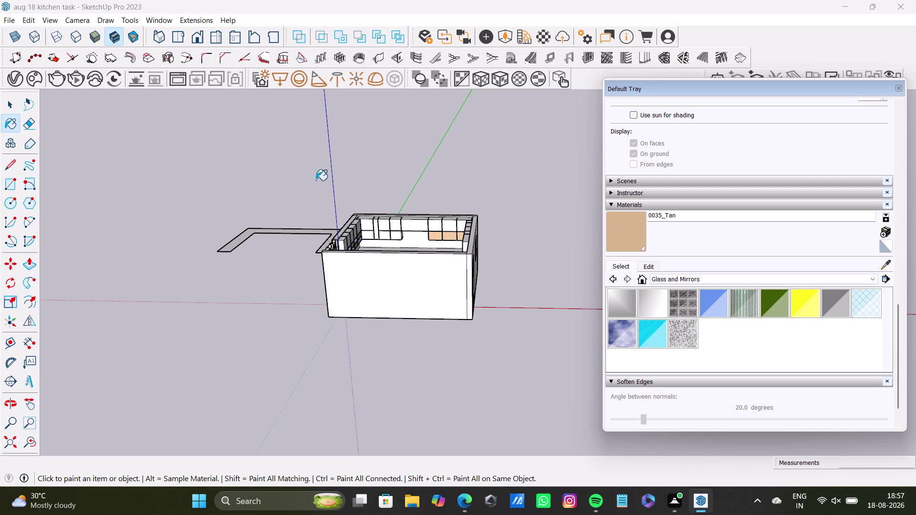
Make Wood Bamboo from the Wood materials collection the active paint material.
scroll(down, 3)
scroll(up, 3)
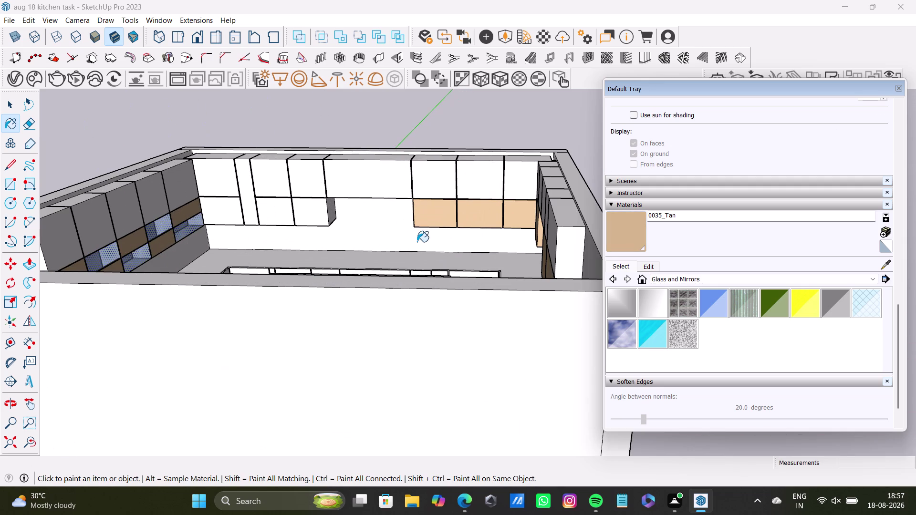
middle_drag(455, 253, 291, 299)
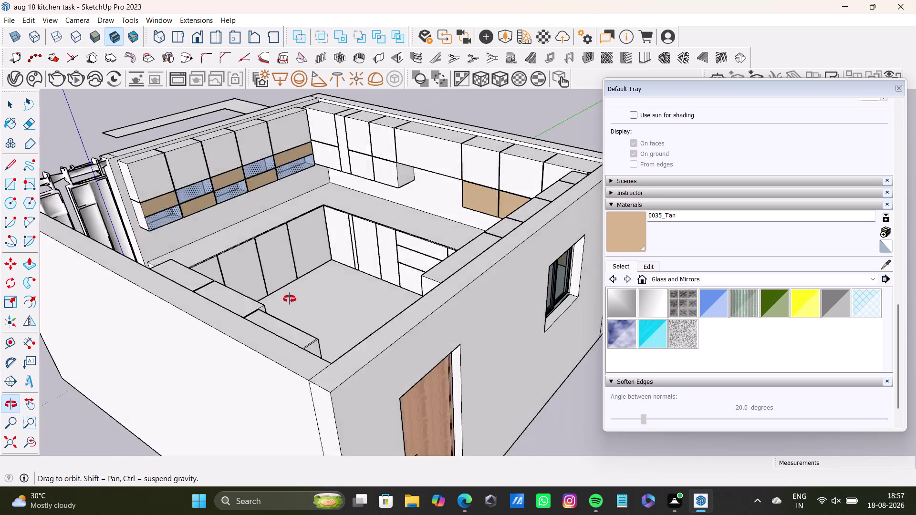
middle_drag(291, 299, 288, 303)
scroll(down, 3)
middle_drag(281, 280, 499, 305)
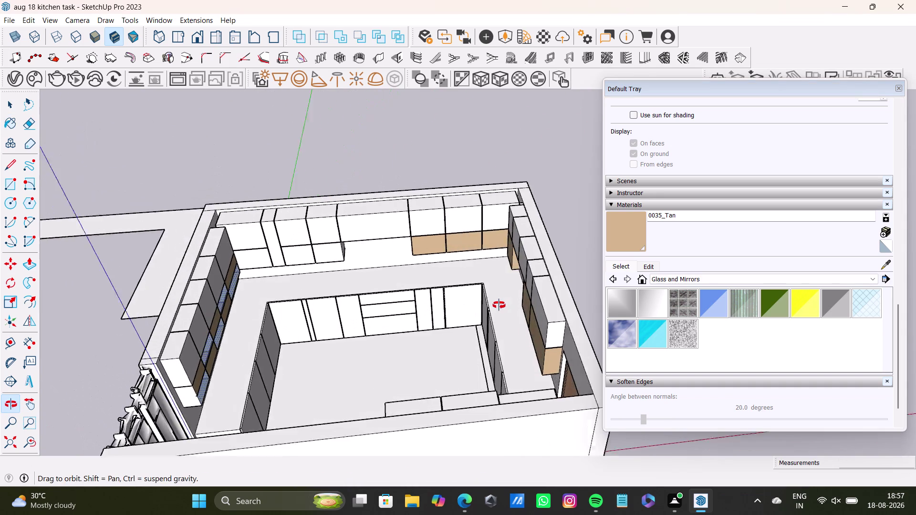
middle_drag(499, 306, 561, 282)
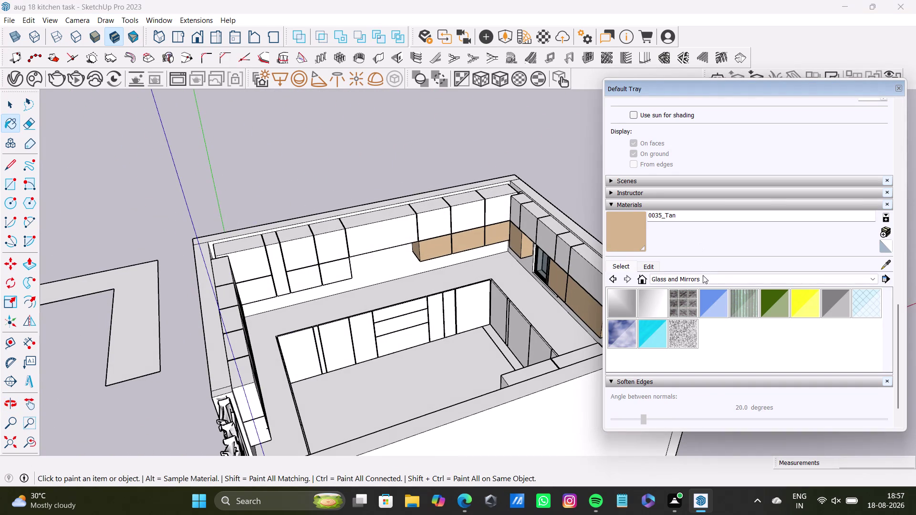
click(703, 278)
scroll(down, 3)
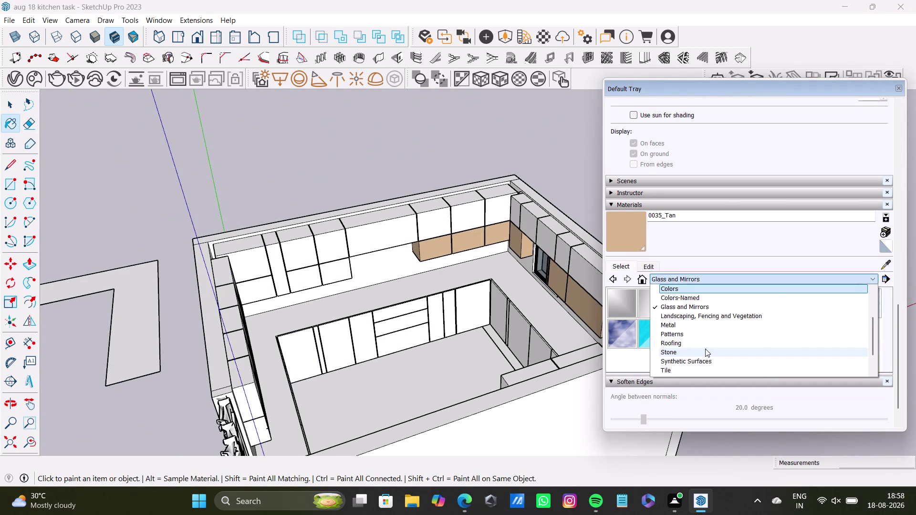
scroll(down, 3)
click(683, 373)
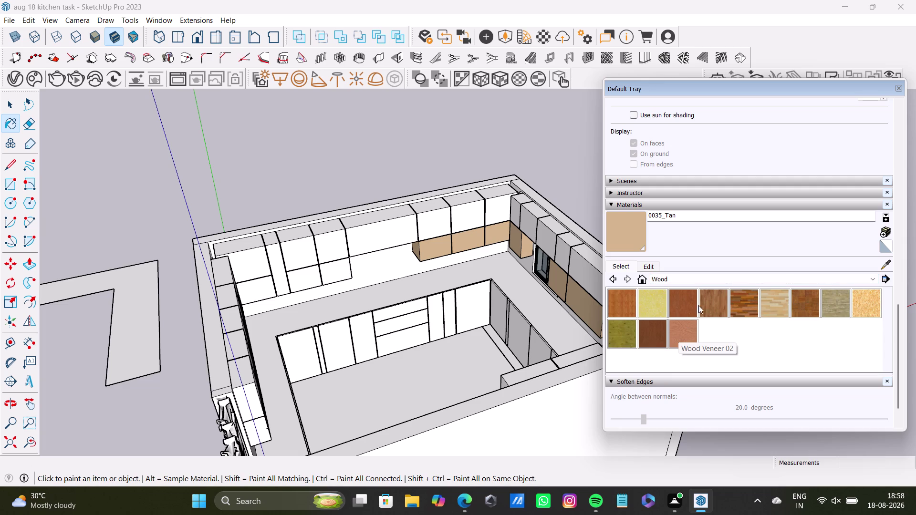
click(618, 302)
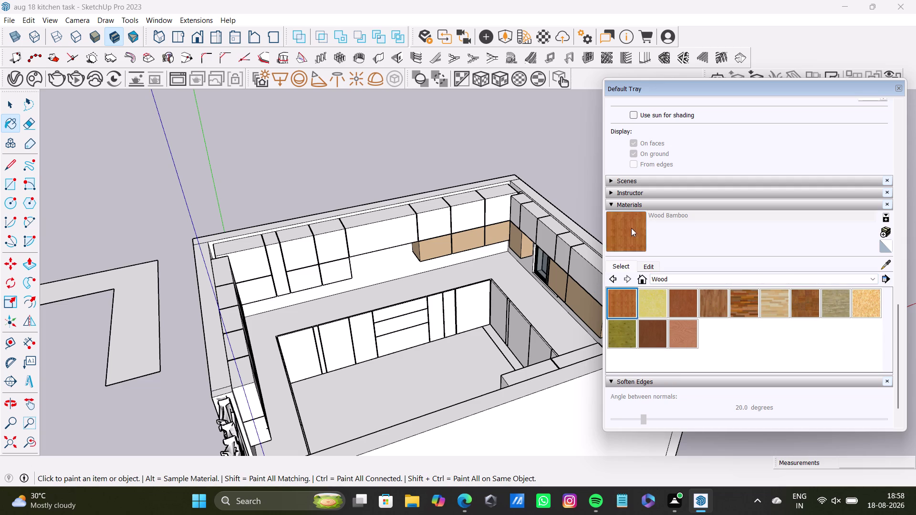
scroll(up, 3)
scroll(down, 3)
scroll(up, 3)
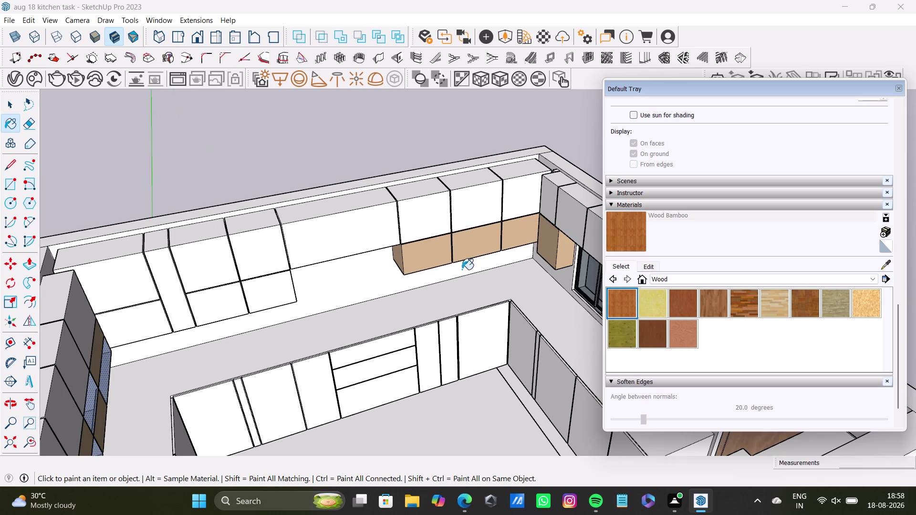
middle_drag(498, 303, 411, 243)
With the Select tool, select the first run of upper wall cabinets.
key(space)
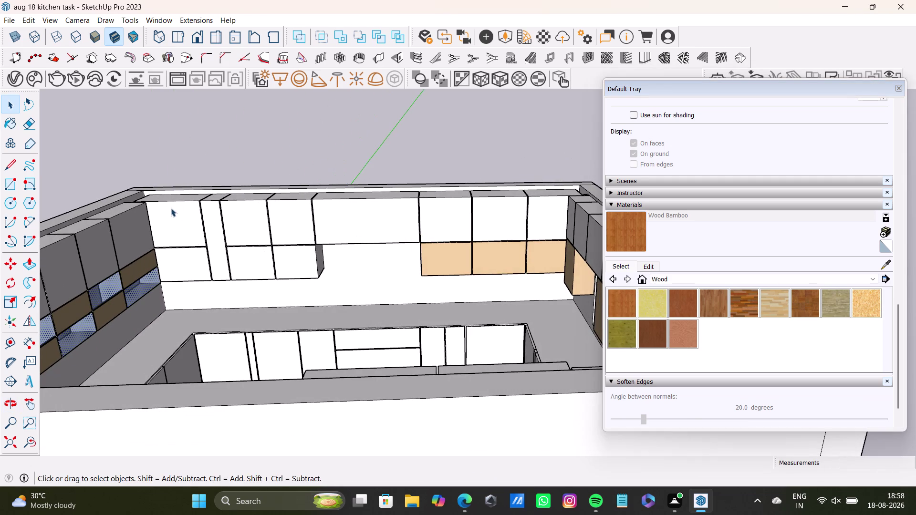
click(177, 217)
click(188, 261)
click(210, 240)
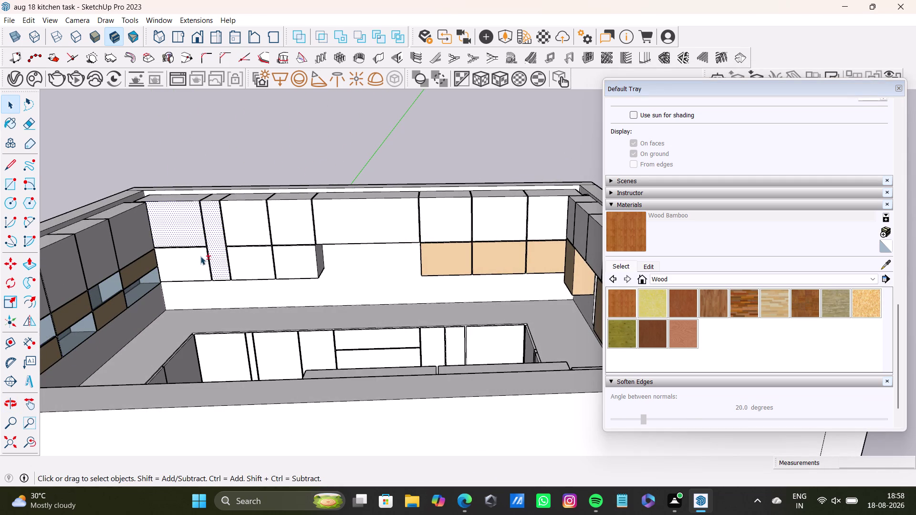
click(198, 256)
click(238, 215)
drag(248, 257, 256, 258)
click(267, 257)
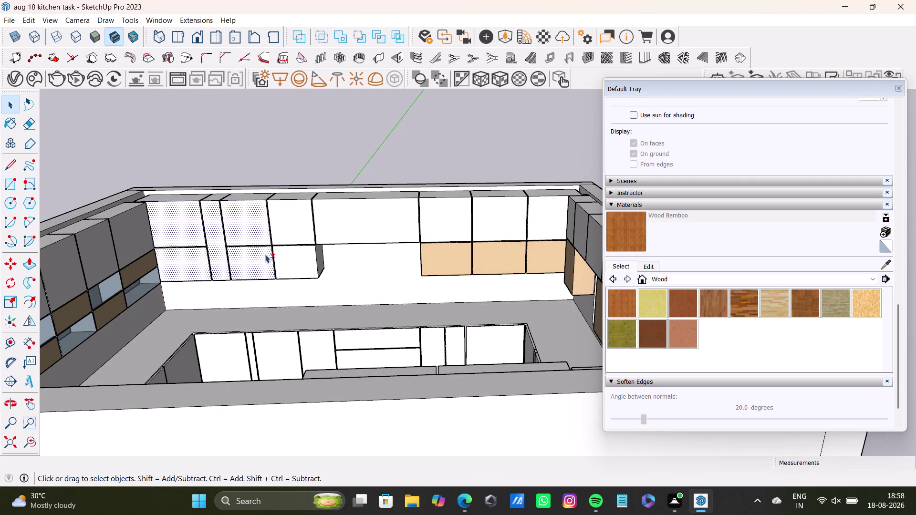
click(282, 226)
click(295, 256)
click(345, 225)
scroll(up, 3)
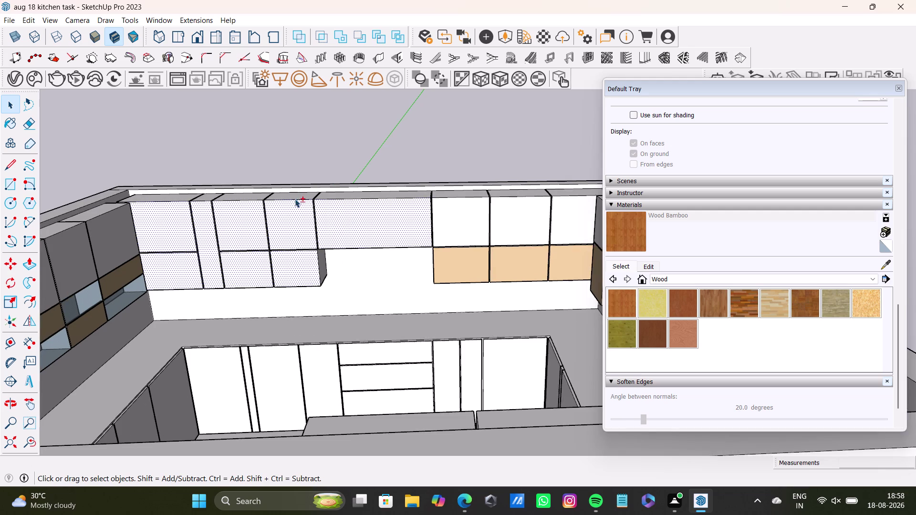
scroll(up, 3)
Add more upper cabinets and the cabinet tops to the selection.
middle_drag(302, 214, 301, 283)
click(298, 255)
click(246, 258)
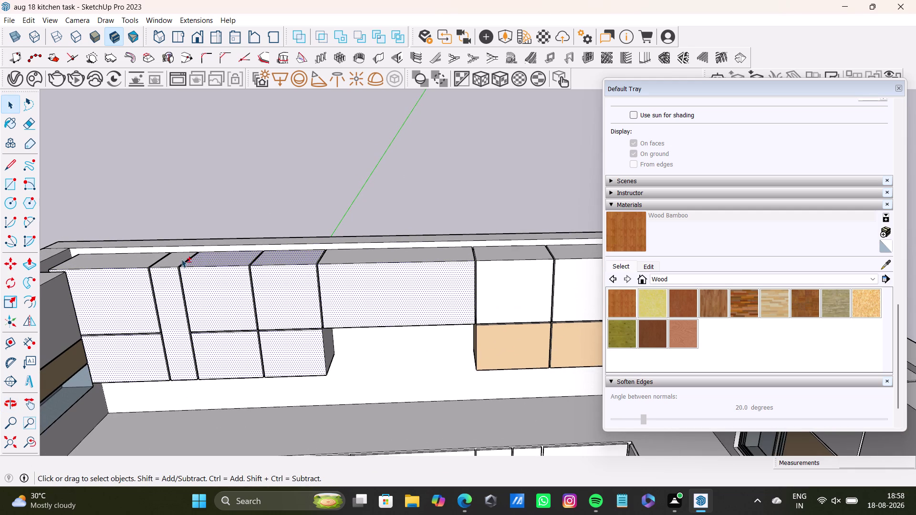
click(181, 260)
click(141, 258)
click(360, 253)
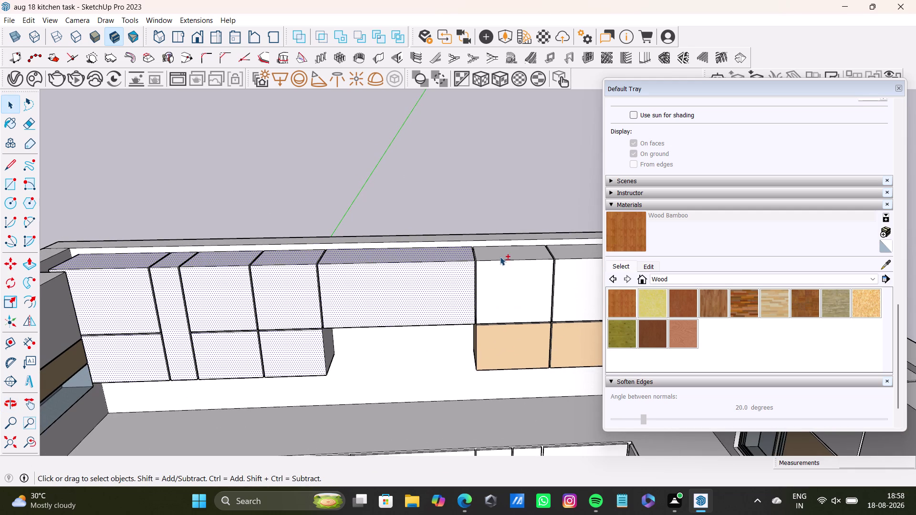
click(502, 254)
click(505, 271)
Add the remaining upper cabinets, then paint the whole selection Wood Bamboo.
middle_drag(503, 285, 325, 287)
click(420, 253)
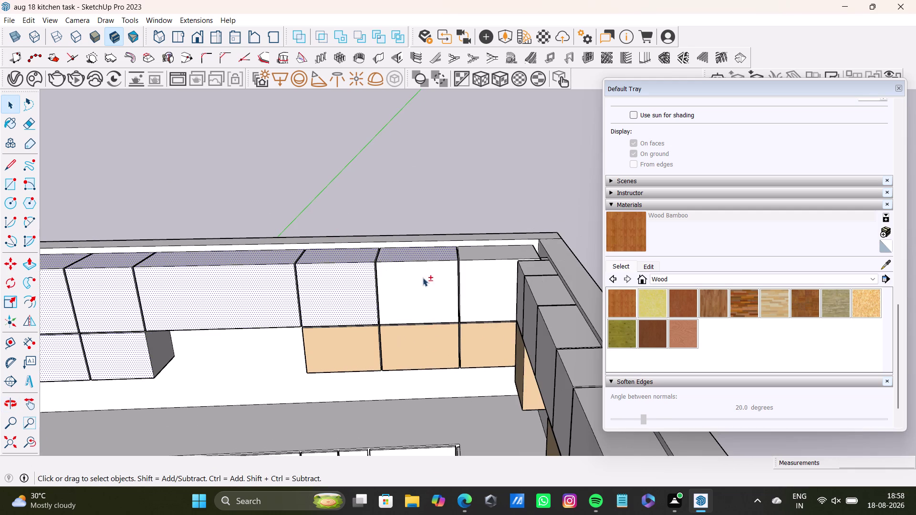
drag(424, 280, 428, 279)
click(480, 252)
click(483, 280)
click(427, 282)
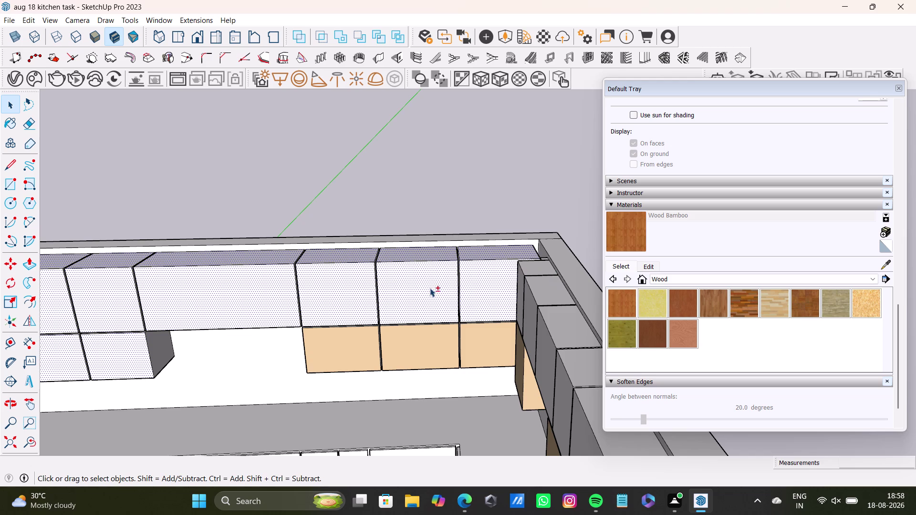
click(619, 235)
click(482, 286)
scroll(down, 3)
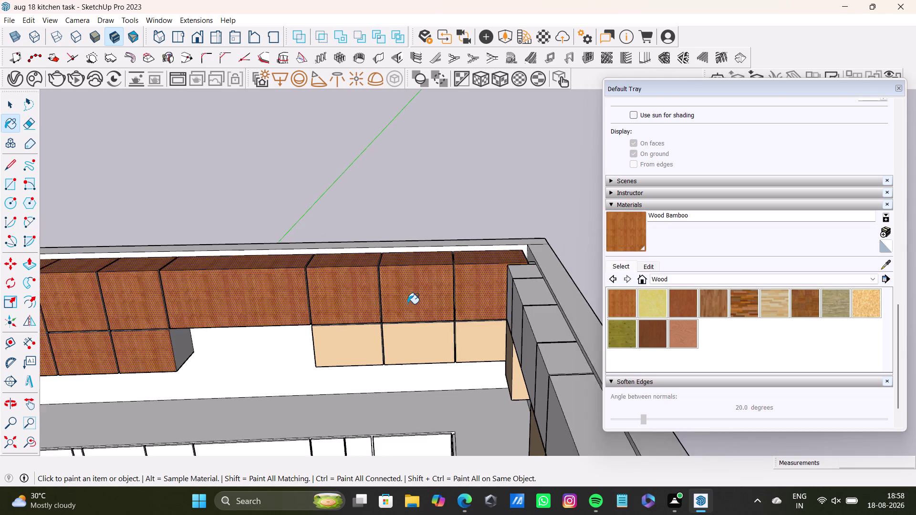
Zoom in on the cabinet joints, undo a stray click, and switch to Select.
scroll(down, 3)
middle_drag(391, 311, 222, 353)
scroll(up, 3)
middle_drag(326, 258, 339, 330)
scroll(up, 3)
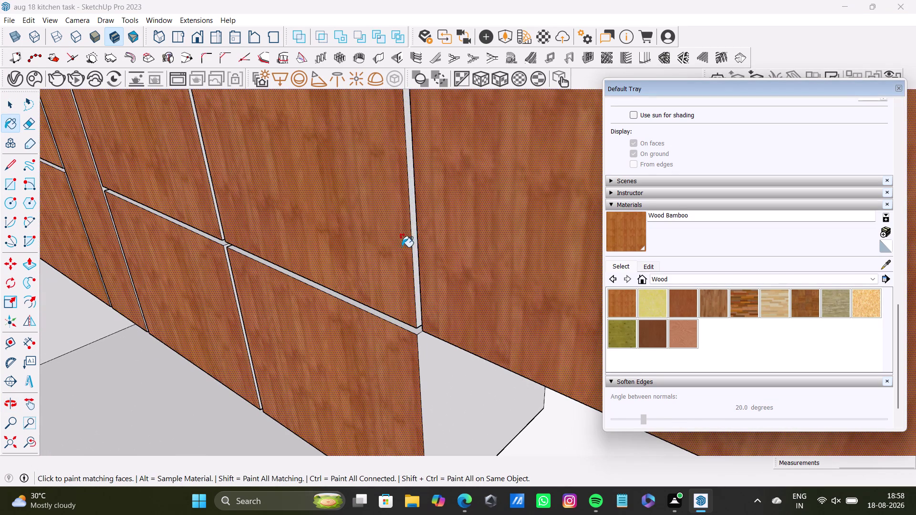
click(414, 239)
scroll(down, 3)
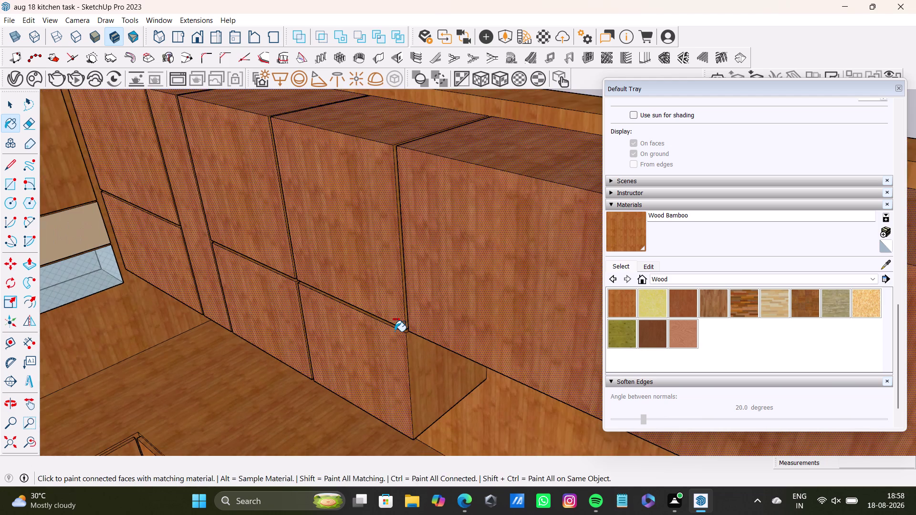
key(ctrl+z)
key(space)
scroll(up, 3)
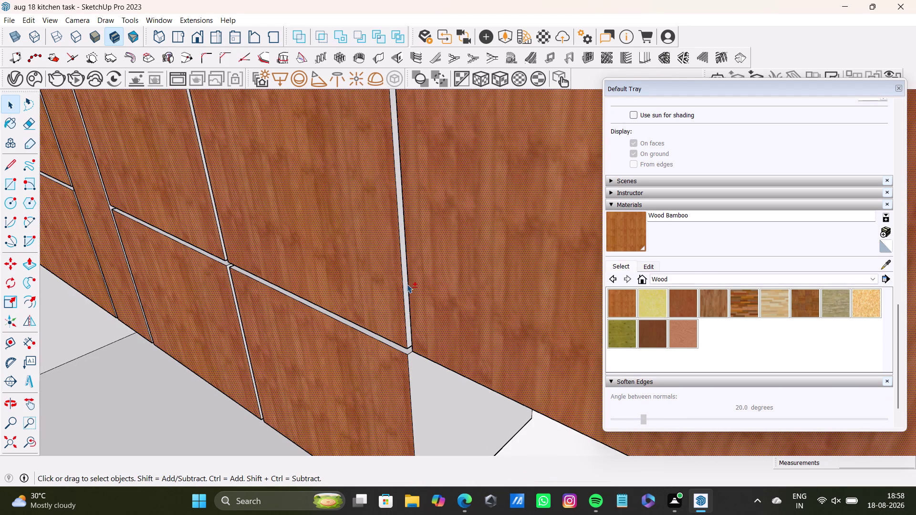
Select the vertical and horizontal white gap strips between the cabinet doors.
click(406, 284)
click(240, 269)
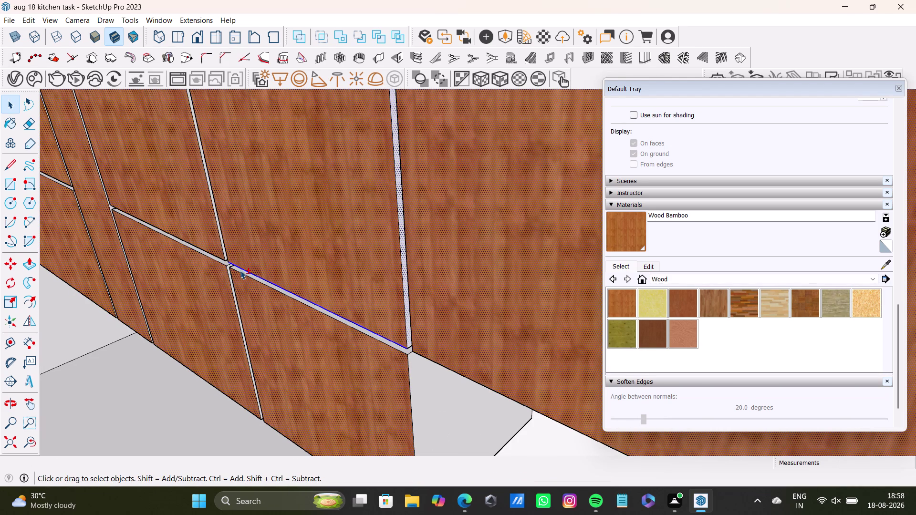
scroll(up, 3)
click(233, 253)
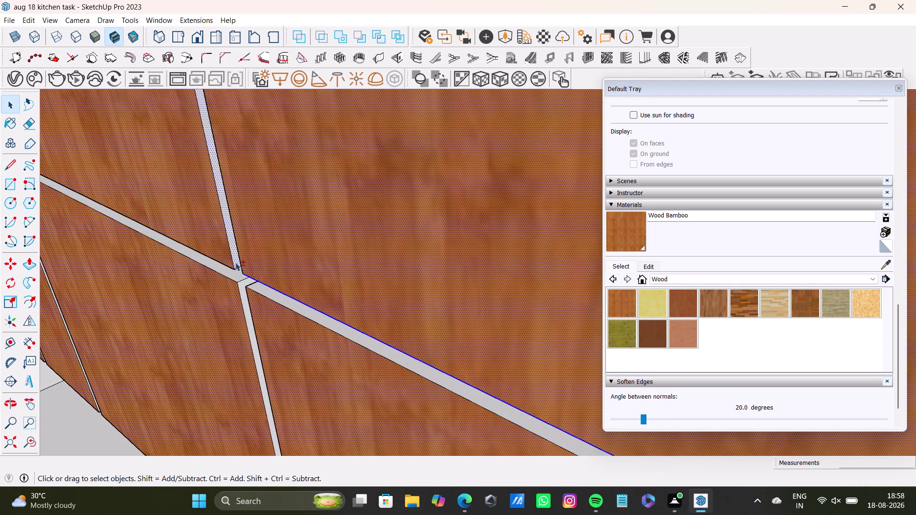
click(241, 275)
click(243, 288)
click(260, 292)
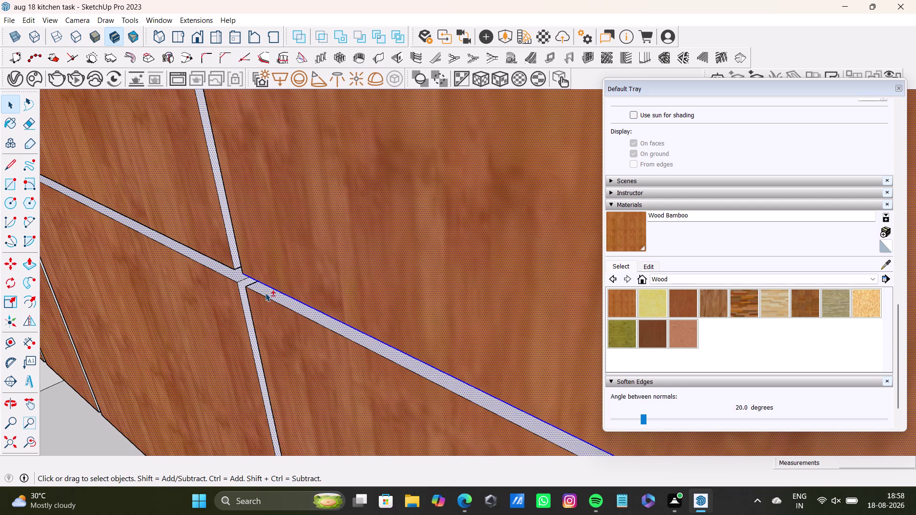
scroll(down, 3)
middle_drag(195, 240, 373, 323)
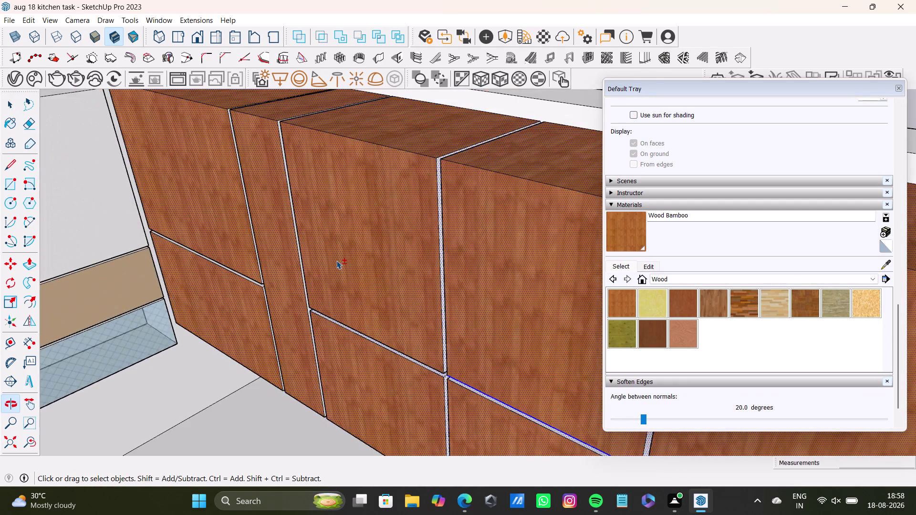
Select the vertical gap strips between the first upper cabinets.
scroll(up, 3)
click(258, 188)
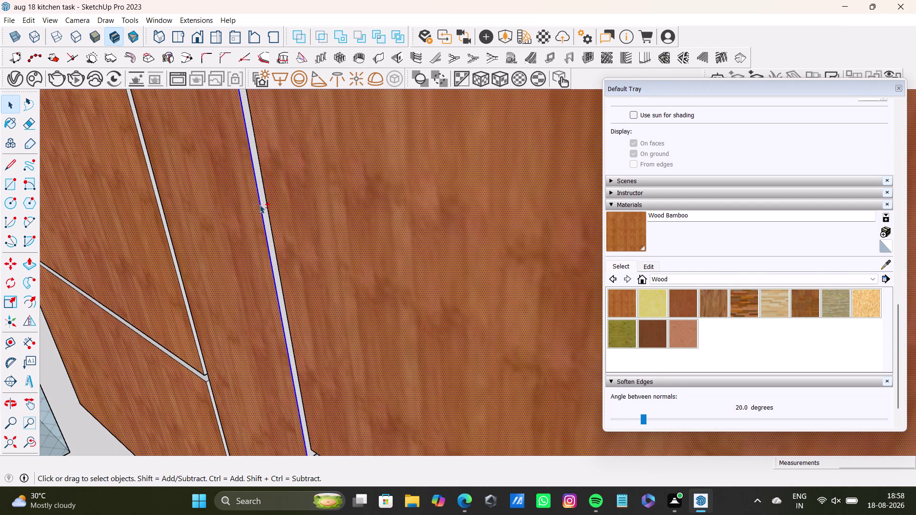
click(263, 205)
click(166, 227)
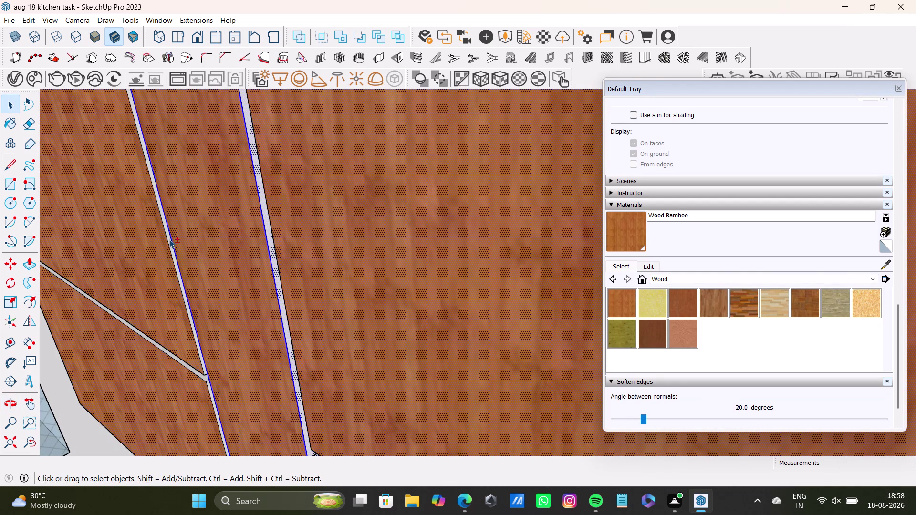
click(170, 240)
click(167, 240)
click(170, 241)
scroll(up, 3)
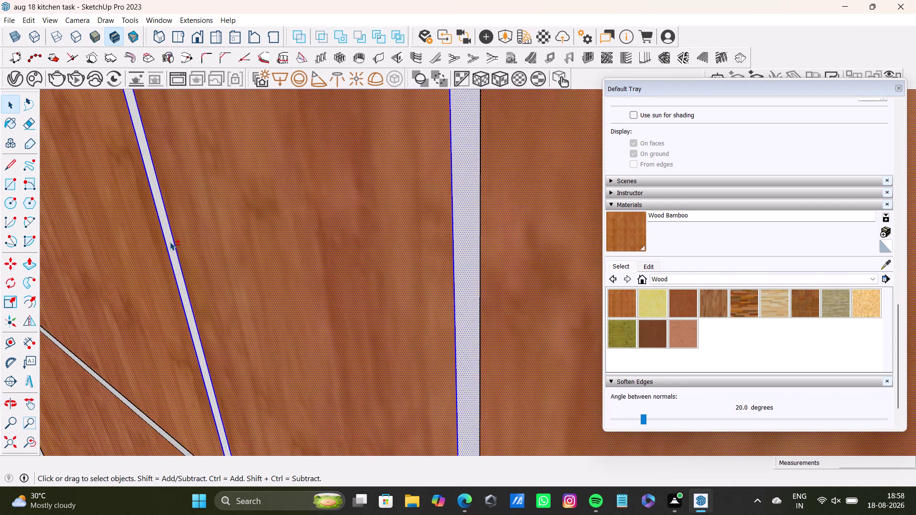
scroll(up, 3)
click(170, 242)
scroll(down, 3)
Add gap strips farther along the upper cabinets to the selection.
middle_drag(192, 277, 300, 190)
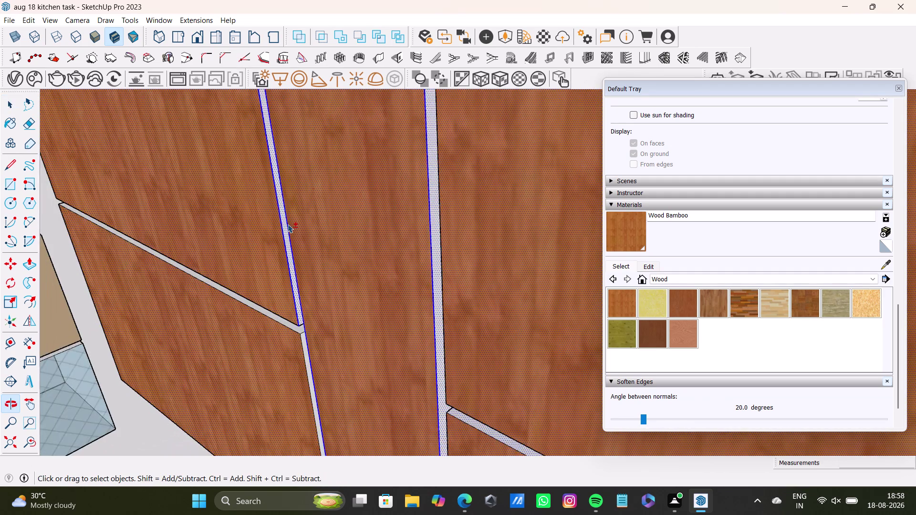
scroll(up, 3)
click(324, 328)
click(324, 343)
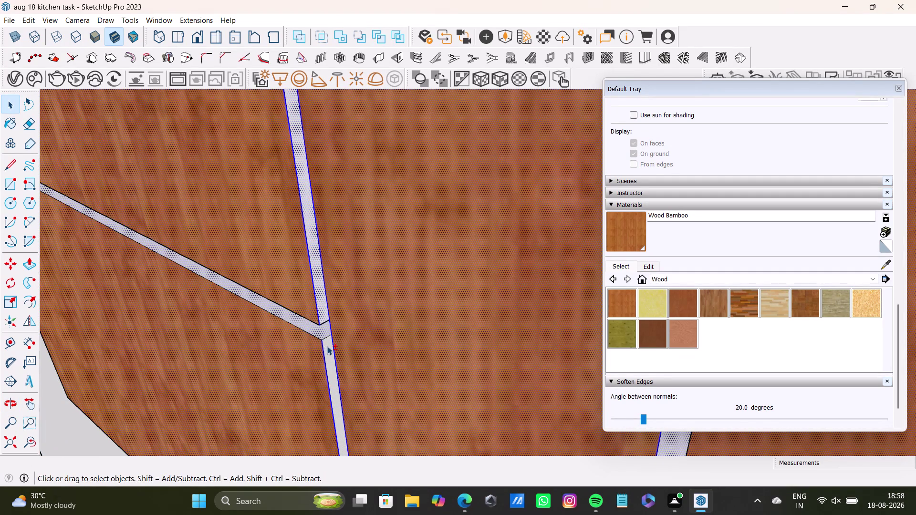
click(327, 346)
scroll(down, 3)
scroll(down, 3)
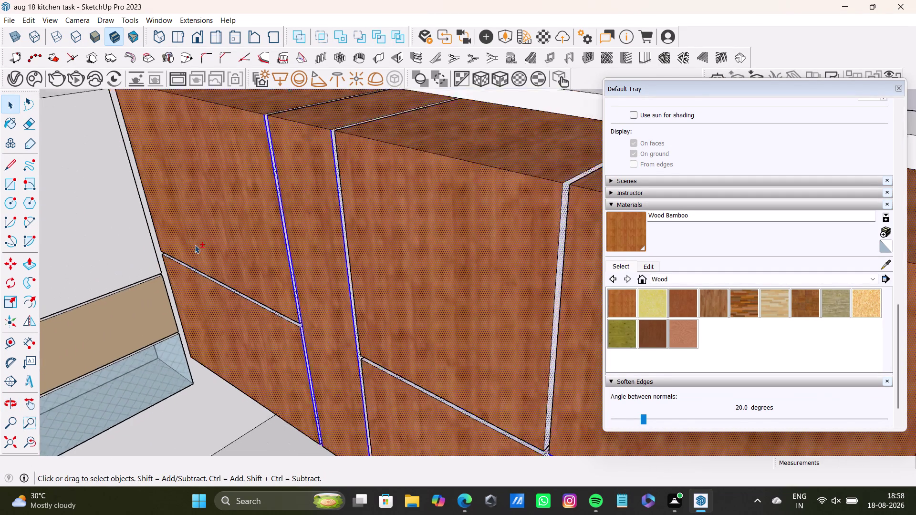
scroll(down, 3)
scroll(up, 3)
scroll(down, 3)
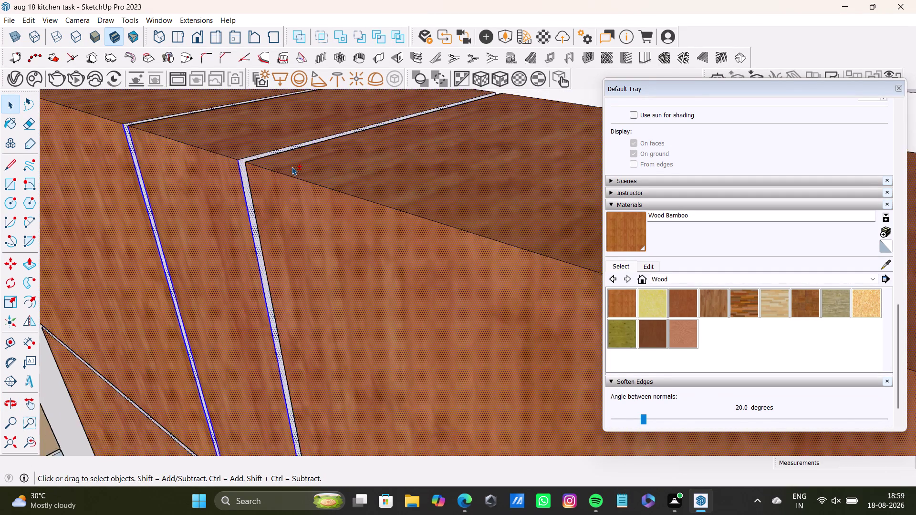
scroll(down, 3)
middle_drag(406, 236, 358, 158)
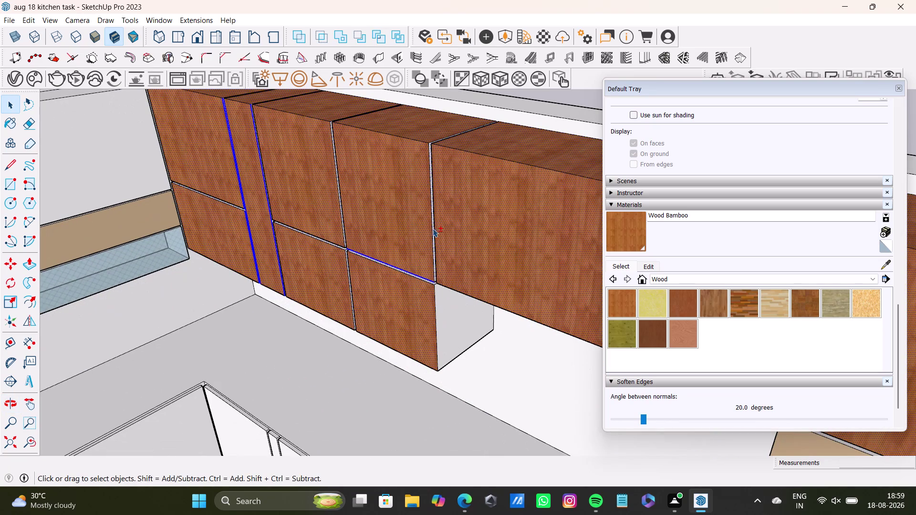
Pick Wood Bamboo and apply it to an upper cabinet face.
click(447, 309)
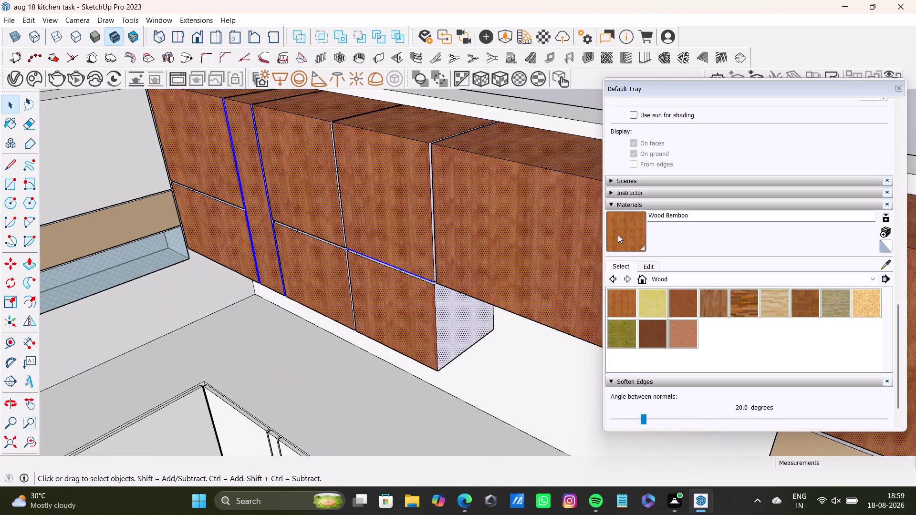
click(618, 235)
click(451, 316)
scroll(down, 3)
middle_drag(369, 258, 449, 288)
middle_drag(453, 289, 265, 243)
scroll(up, 3)
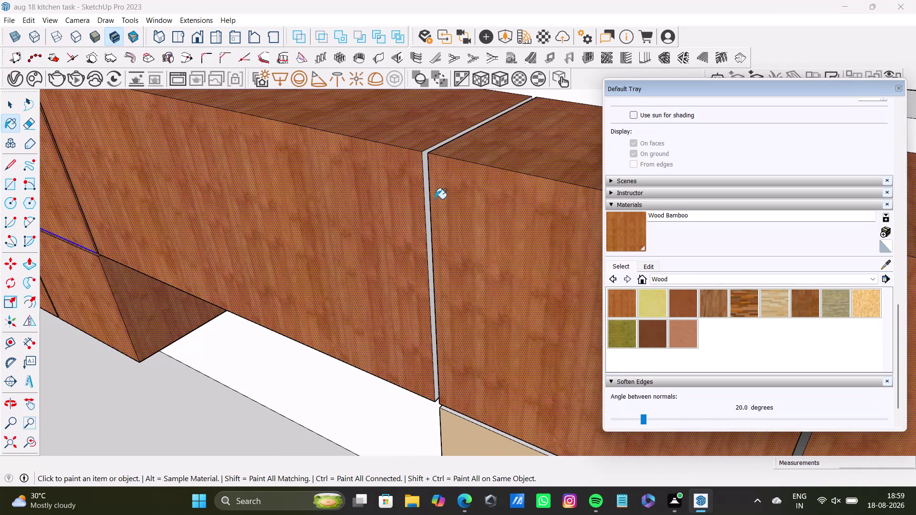
Select the white gaps between neighbouring upper cabinets.
key(space)
click(429, 196)
click(427, 204)
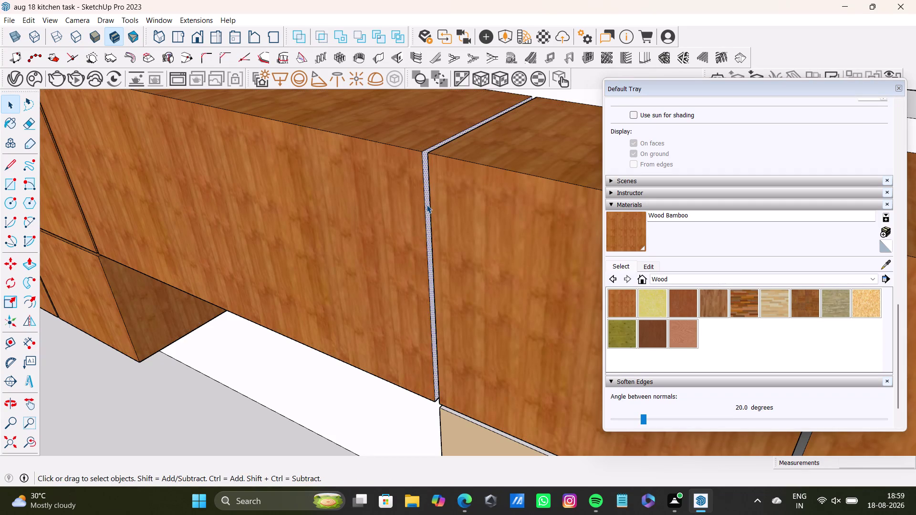
scroll(down, 3)
middle_drag(467, 226, 338, 213)
scroll(up, 3)
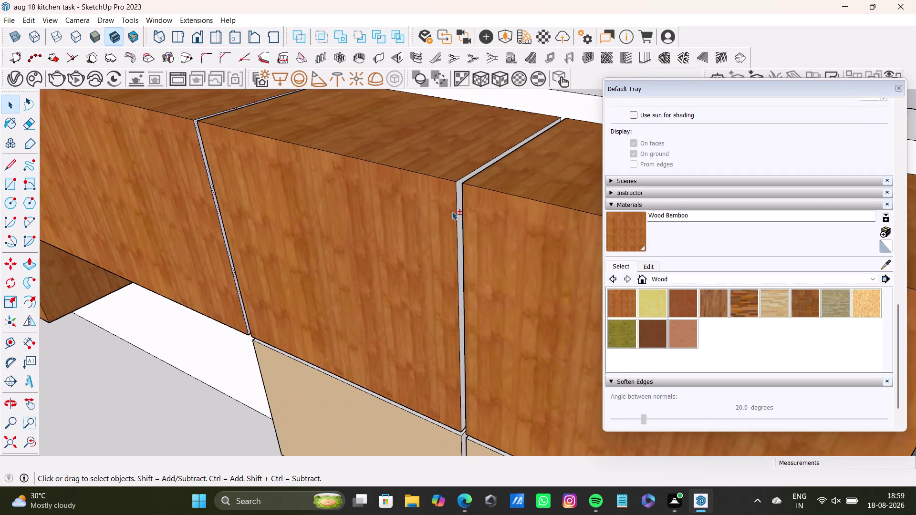
scroll(up, 3)
click(463, 199)
scroll(down, 3)
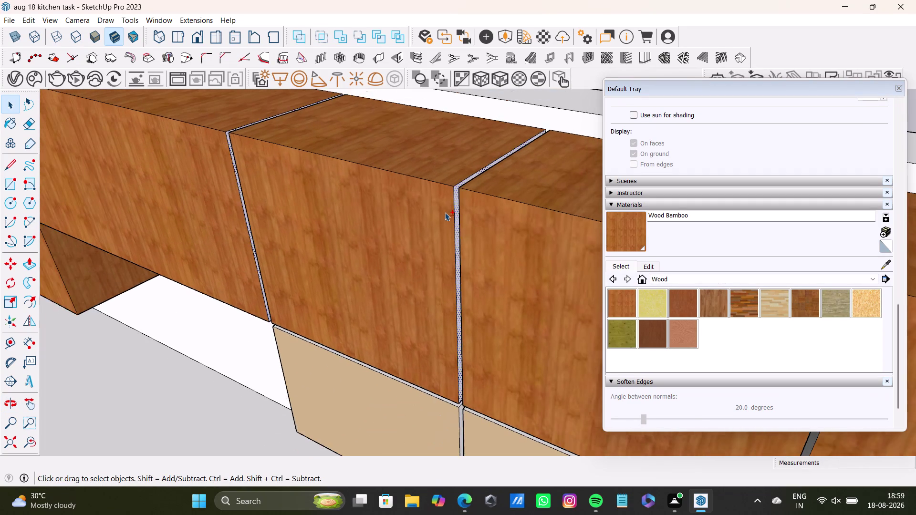
scroll(up, 3)
Select the gaps above and between the tan lower doors.
middle_drag(371, 354, 383, 222)
scroll(up, 3)
click(477, 271)
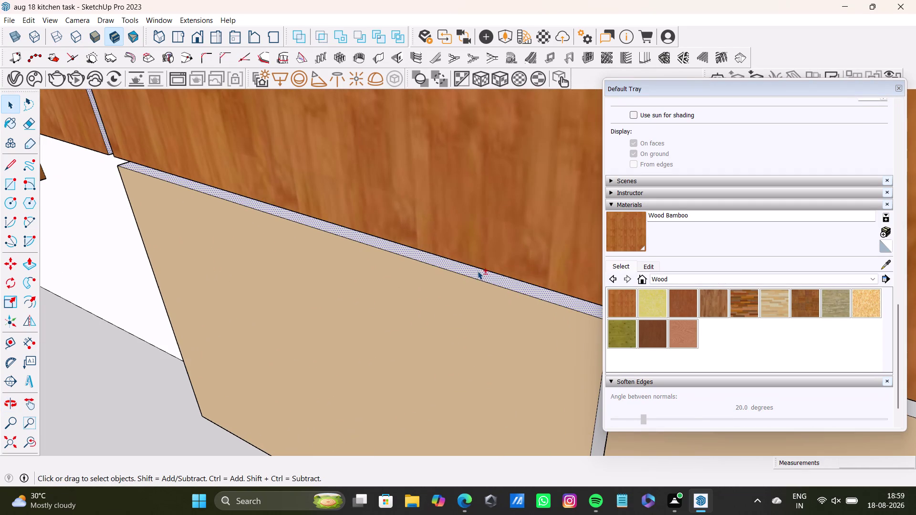
scroll(down, 3)
middle_drag(486, 273, 388, 178)
scroll(up, 3)
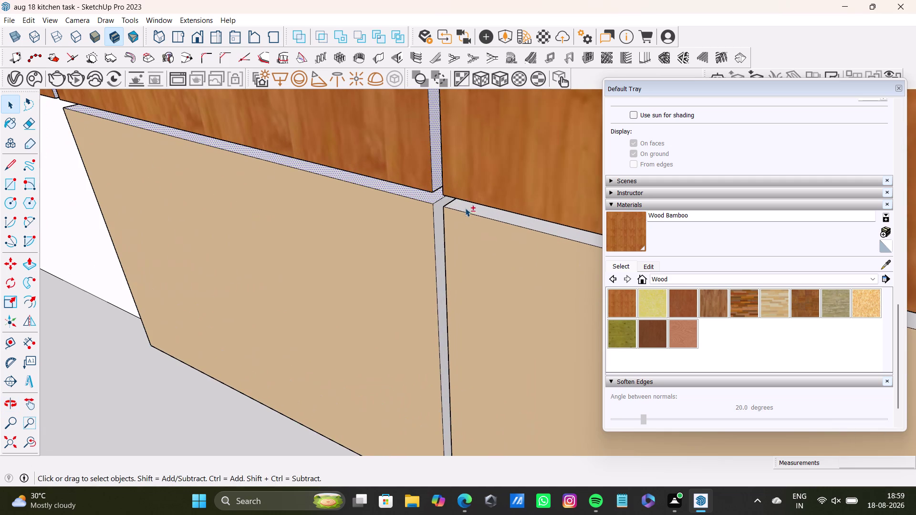
click(472, 211)
click(439, 209)
scroll(down, 3)
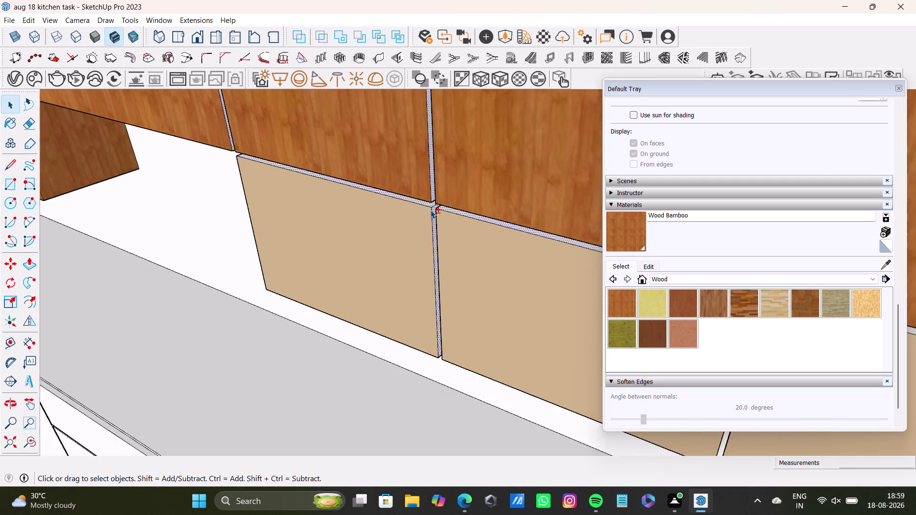
scroll(down, 3)
Check the gap beside the next upper cabinet.
middle_drag(484, 173, 340, 253)
scroll(up, 3)
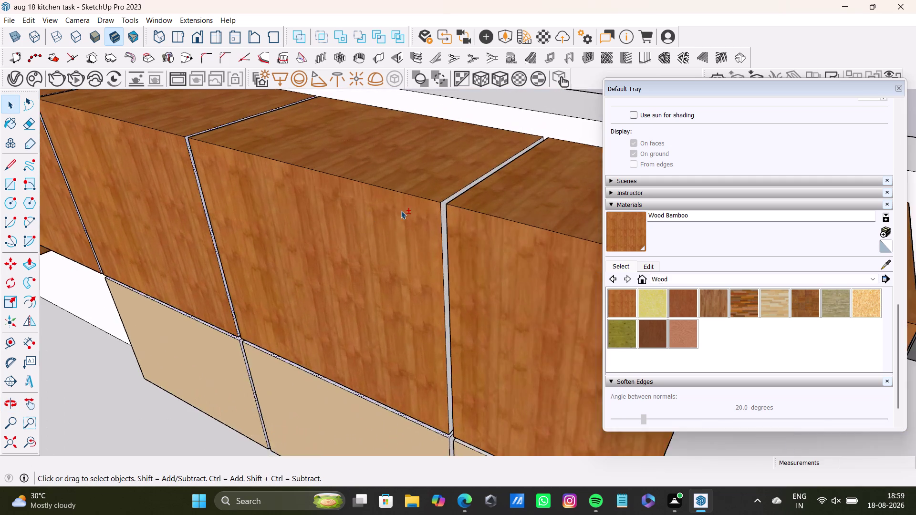
scroll(up, 3)
click(457, 200)
scroll(down, 3)
Select the gaps around the next tan doors.
middle_drag(456, 236, 492, 217)
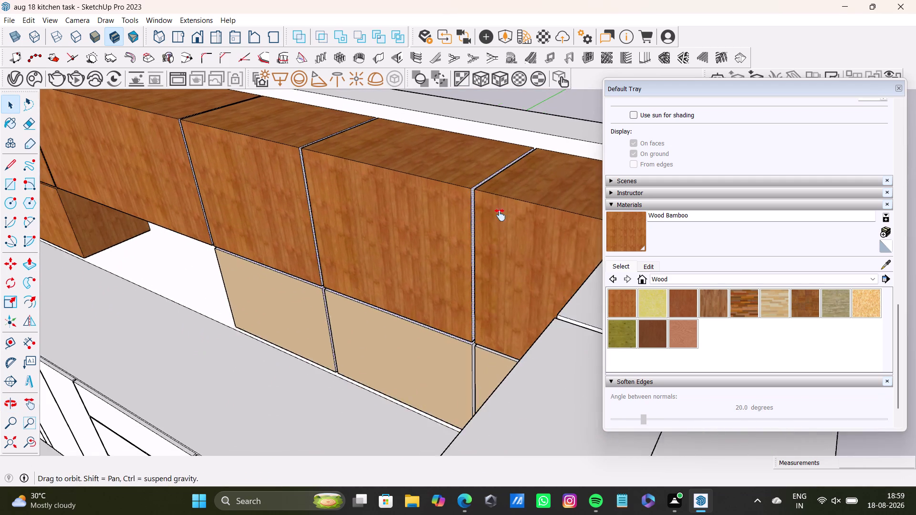
middle_drag(492, 217, 508, 213)
scroll(up, 3)
click(491, 321)
click(506, 325)
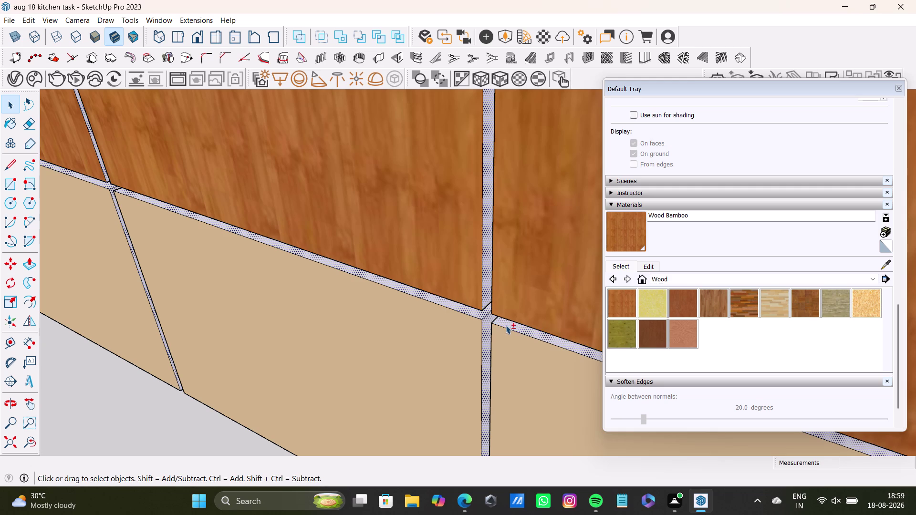
scroll(down, 3)
middle_drag(459, 323, 280, 336)
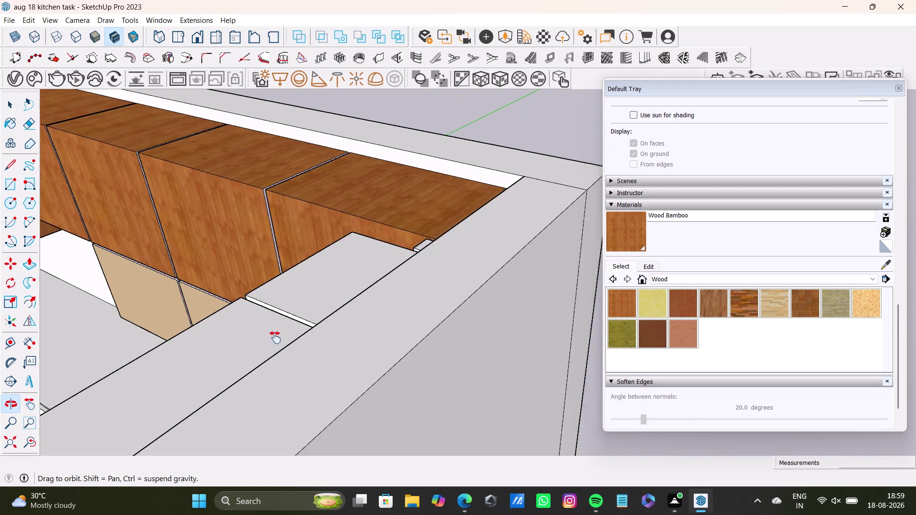
middle_drag(280, 336, 266, 341)
middle_drag(260, 289, 416, 293)
Paint the cabinet top Wood Bamboo.
click(622, 240)
scroll(up, 3)
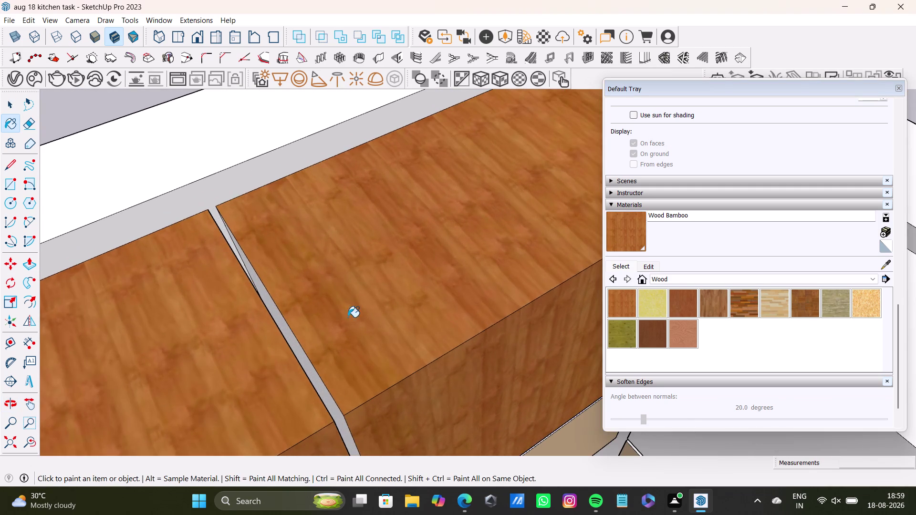
middle_drag(348, 318, 158, 287)
click(213, 209)
scroll(down, 3)
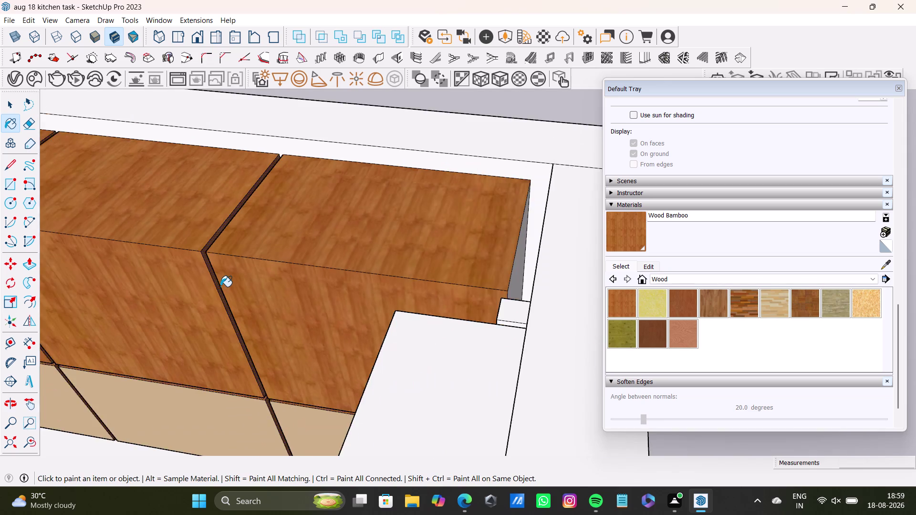
scroll(down, 3)
middle_drag(204, 291, 451, 272)
scroll(down, 3)
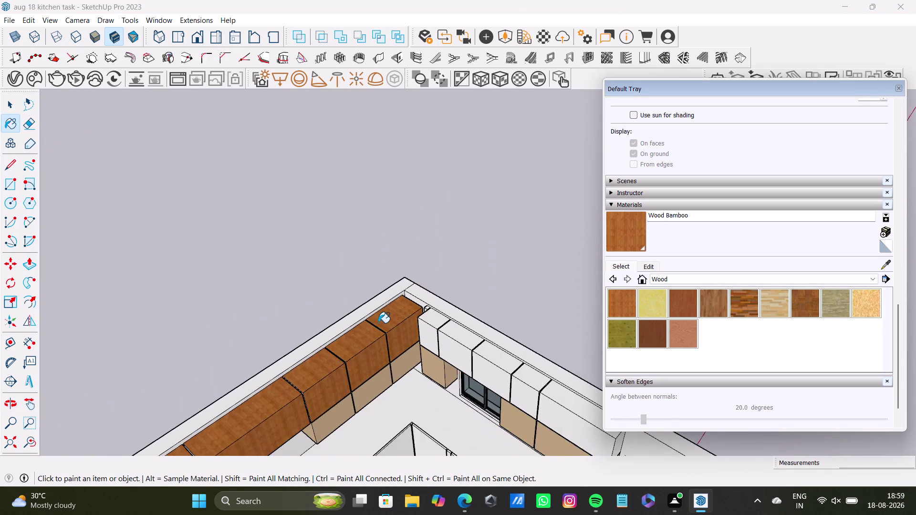
middle_drag(375, 324, 418, 257)
scroll(up, 3)
scroll(up, 3)
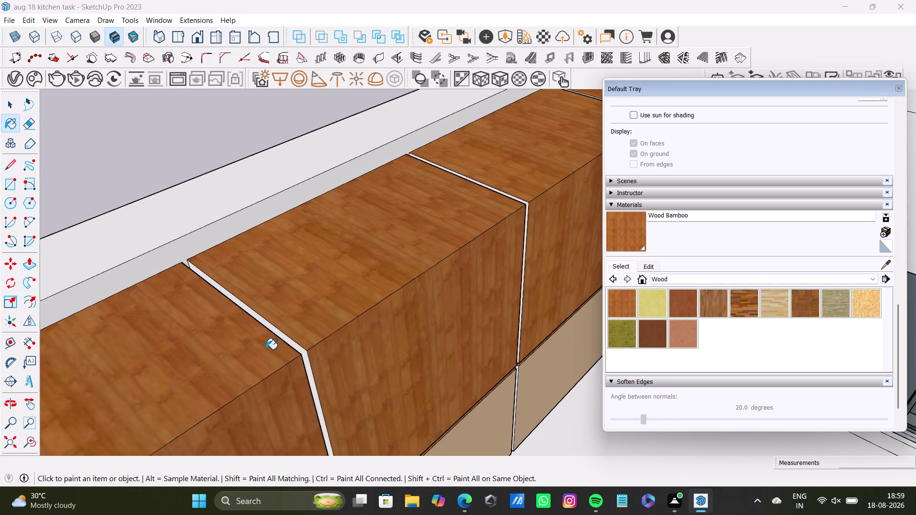
Select the edges of the white gaps between upper cabinets.
key(space)
click(303, 350)
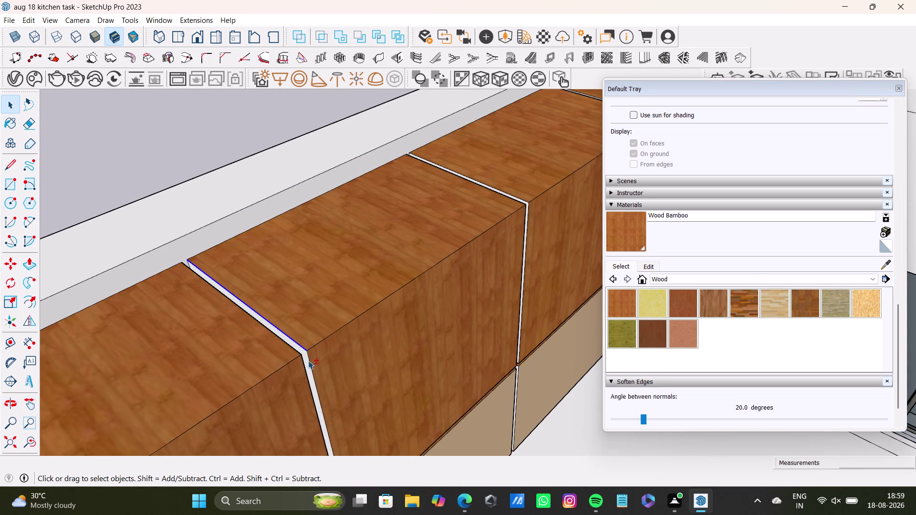
click(307, 361)
scroll(up, 3)
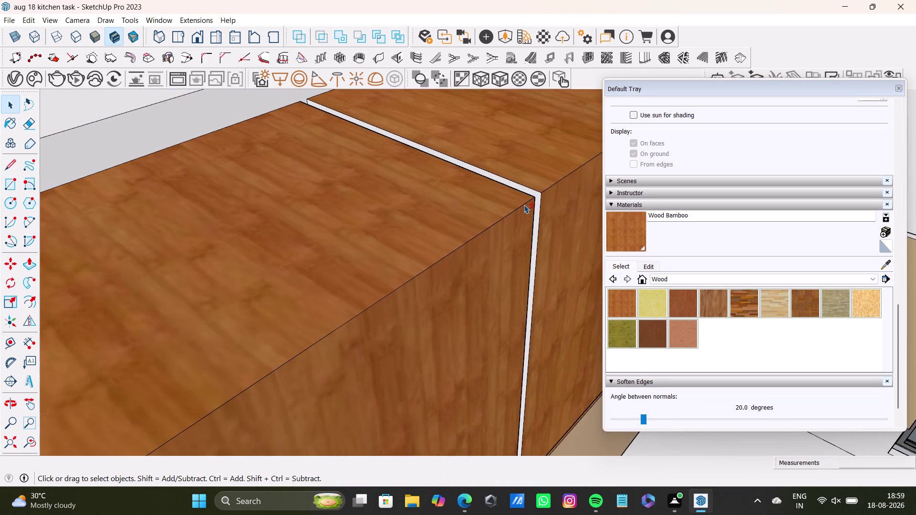
scroll(up, 3)
click(540, 191)
scroll(down, 3)
middle_drag(523, 168, 308, 250)
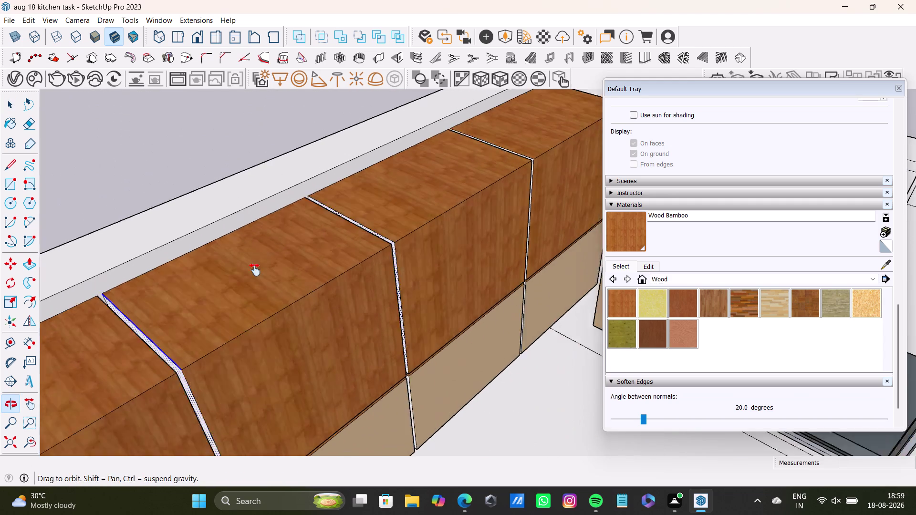
middle_drag(308, 250, 195, 303)
scroll(up, 3)
click(379, 273)
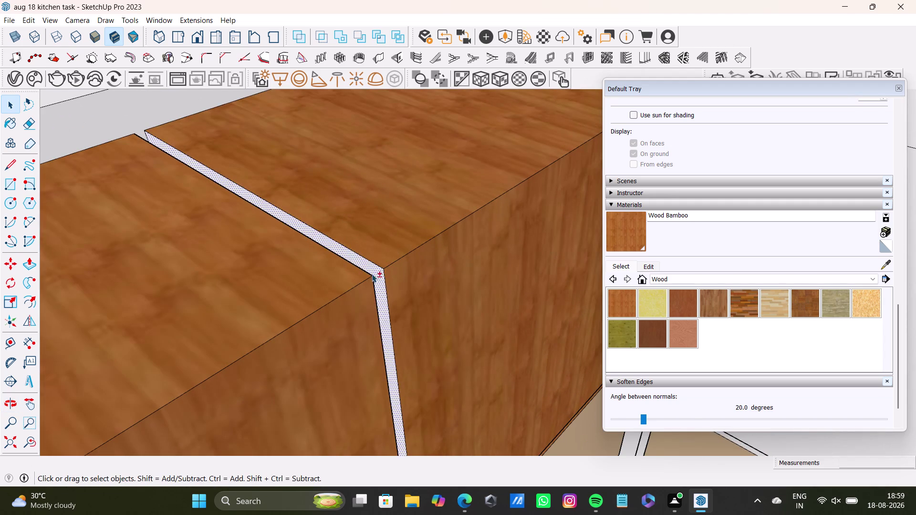
scroll(down, 3)
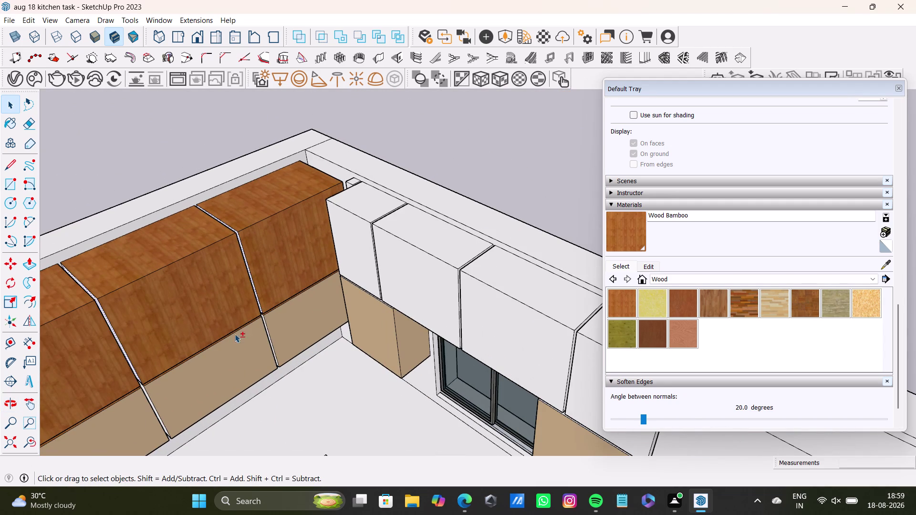
Select more gap edges and strips along the cabinet run.
middle_drag(76, 317, 434, 168)
scroll(up, 3)
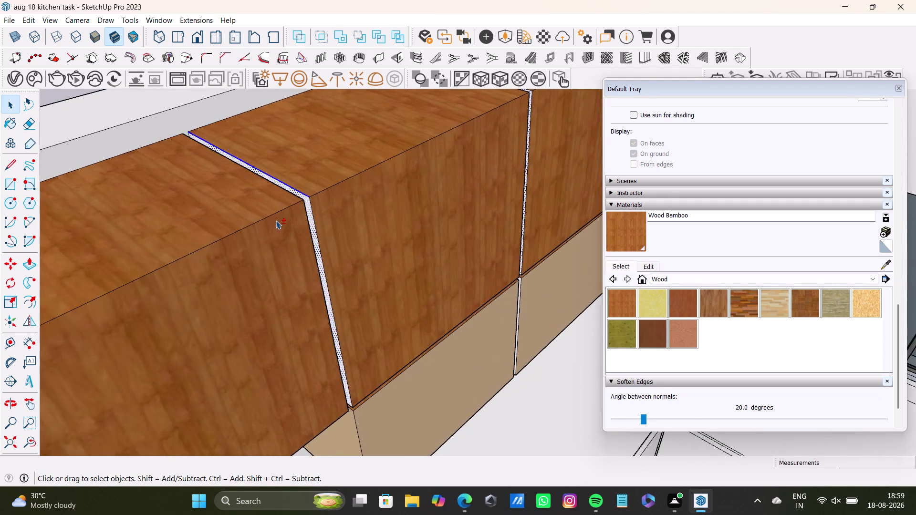
scroll(down, 3)
middle_drag(183, 241, 377, 208)
scroll(up, 3)
click(342, 305)
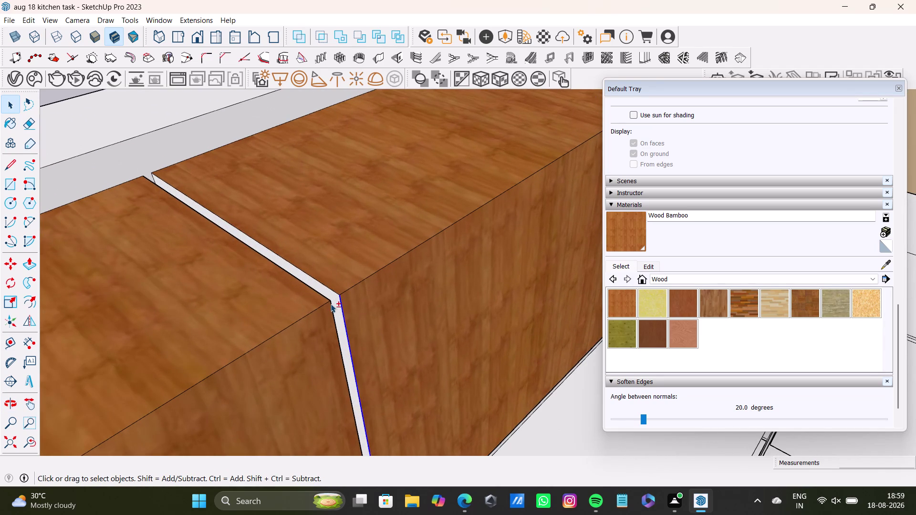
click(330, 304)
click(337, 301)
scroll(down, 3)
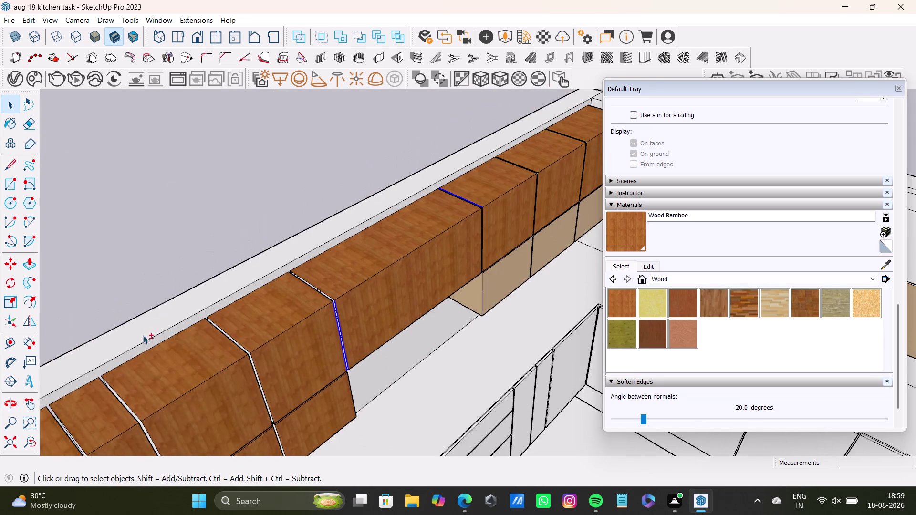
scroll(up, 3)
click(237, 350)
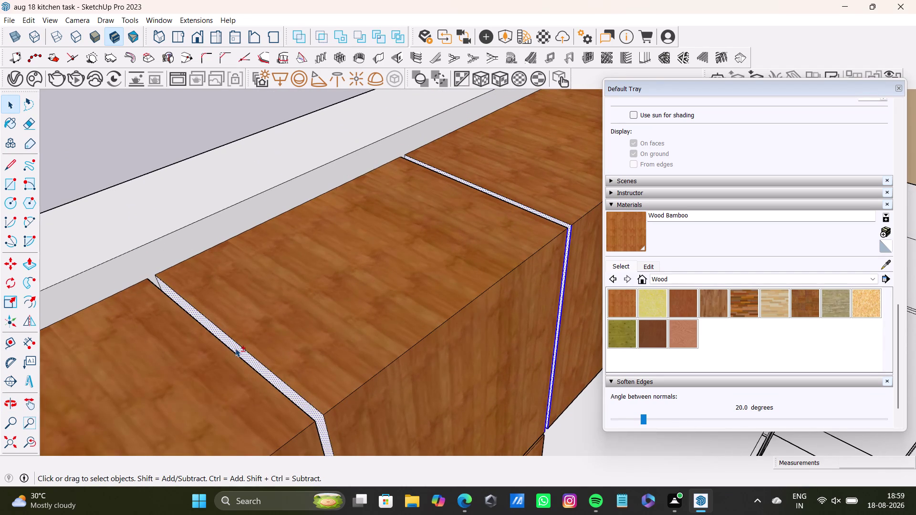
scroll(down, 3)
Select the remaining white gap strips and the run's end face.
middle_drag(234, 348, 379, 207)
scroll(up, 3)
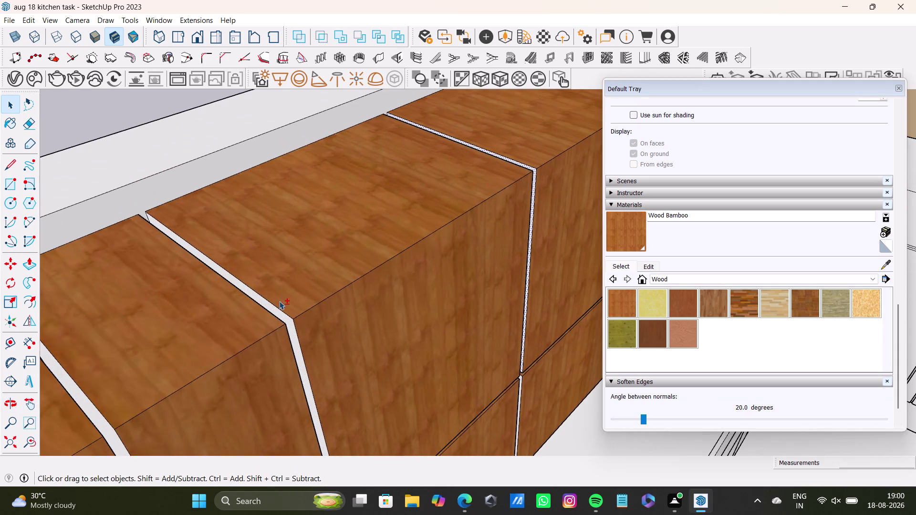
click(284, 321)
click(291, 323)
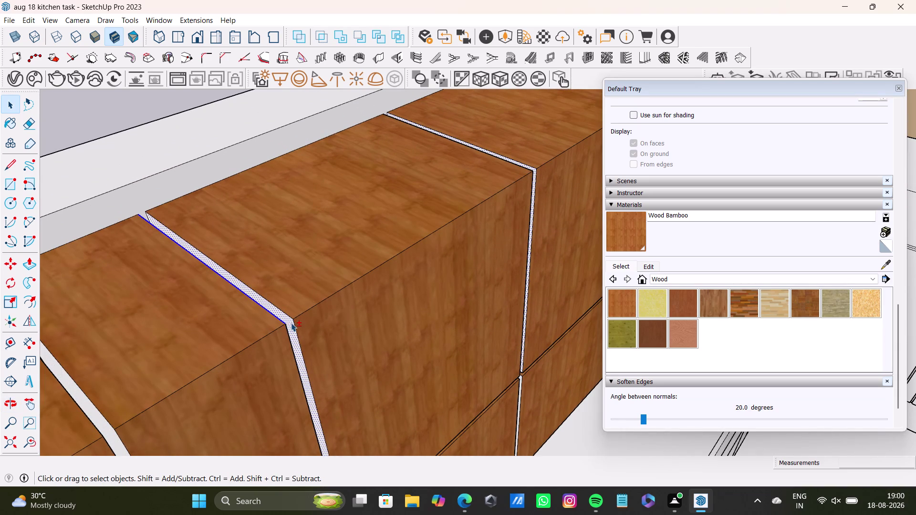
scroll(down, 3)
middle_drag(284, 325, 386, 211)
scroll(up, 3)
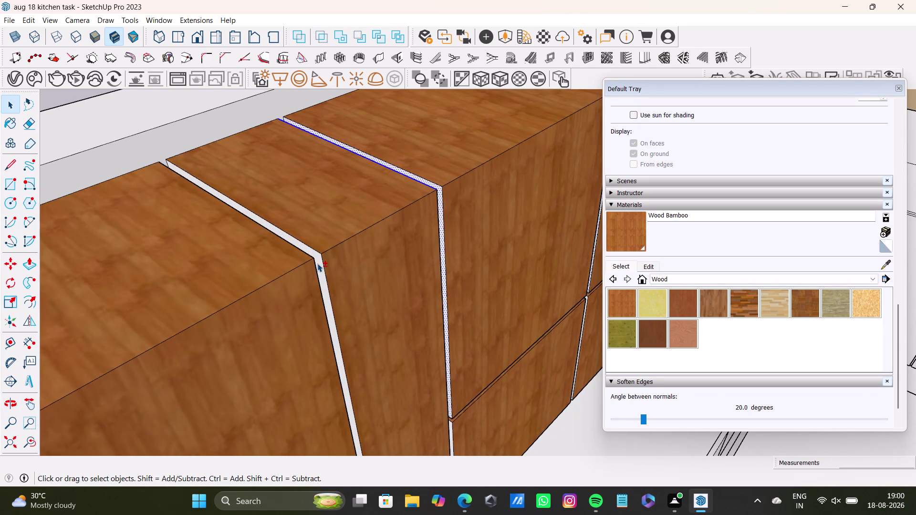
click(318, 263)
scroll(down, 3)
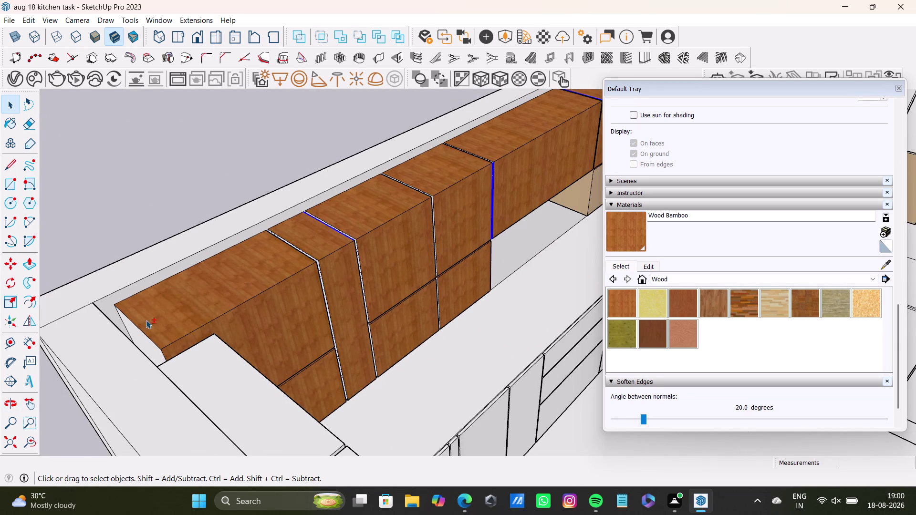
click(141, 335)
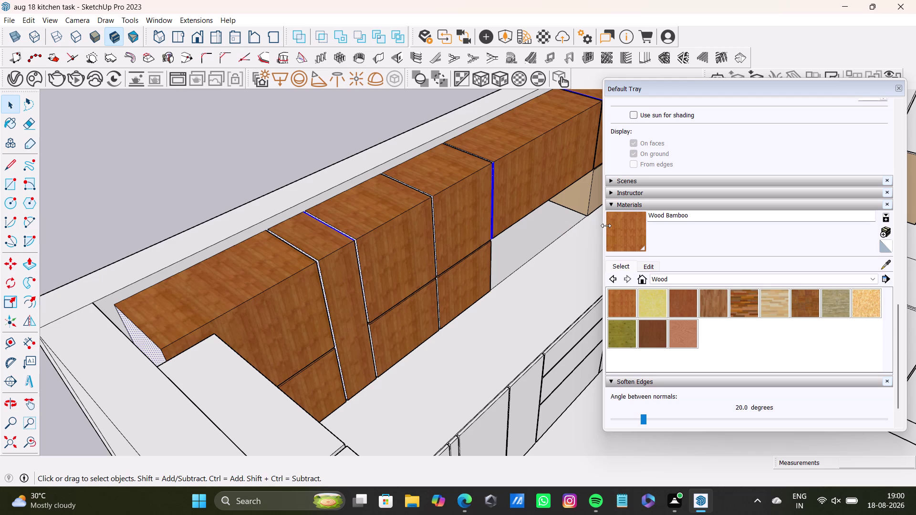
Paint the face at the cabinet joint Wood Bamboo.
click(614, 227)
scroll(up, 3)
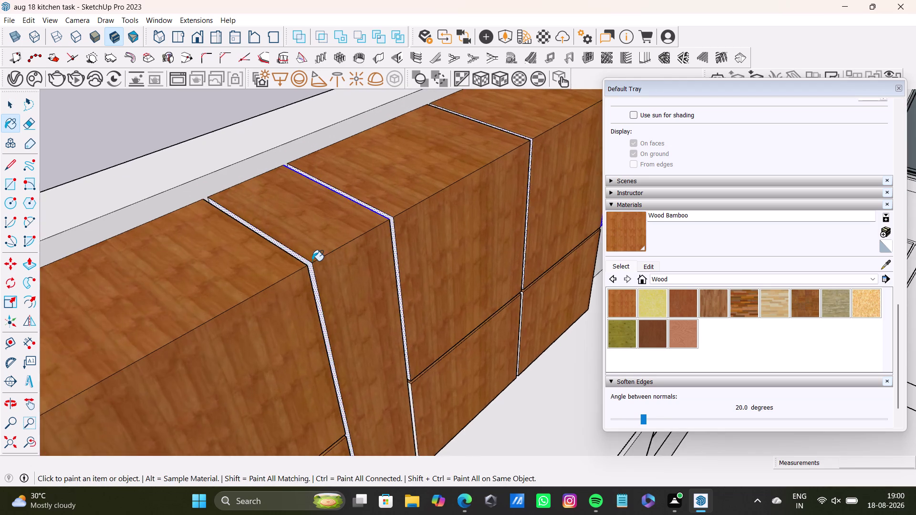
scroll(up, 3)
click(306, 270)
scroll(down, 3)
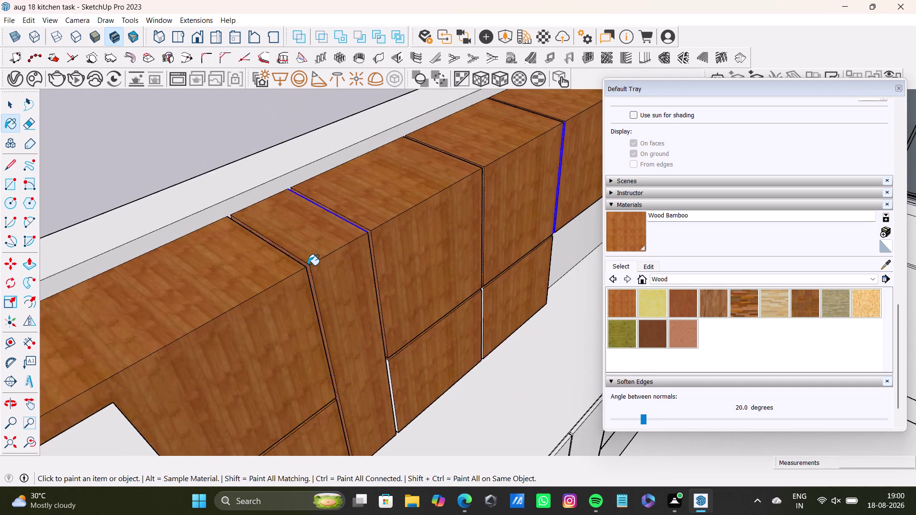
scroll(down, 3)
scroll(up, 3)
Paint the top face of the cabinet-top gap Wood Bamboo, then view the whole upper run.
key(space)
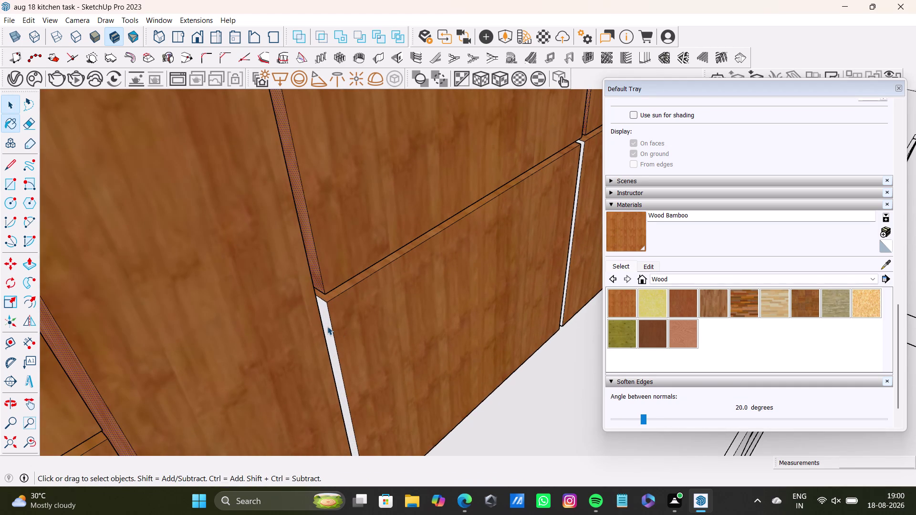
click(327, 327)
scroll(up, 3)
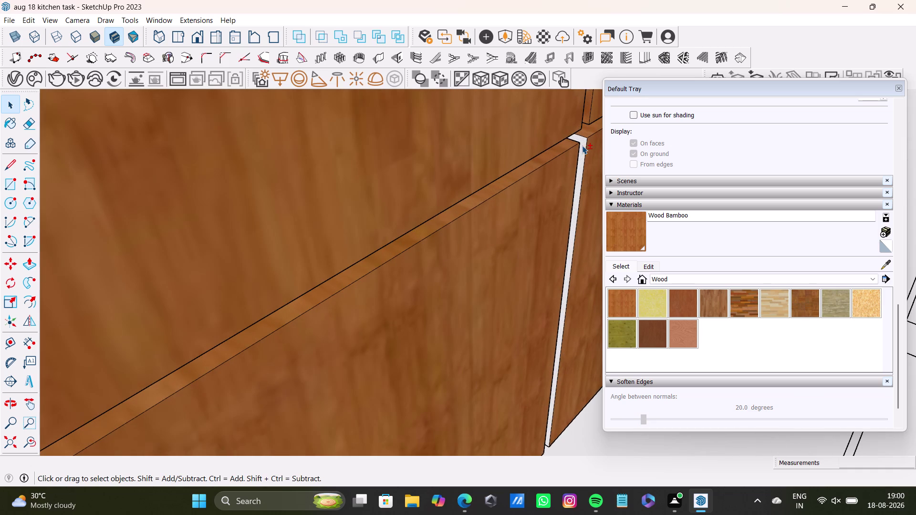
click(583, 146)
click(618, 219)
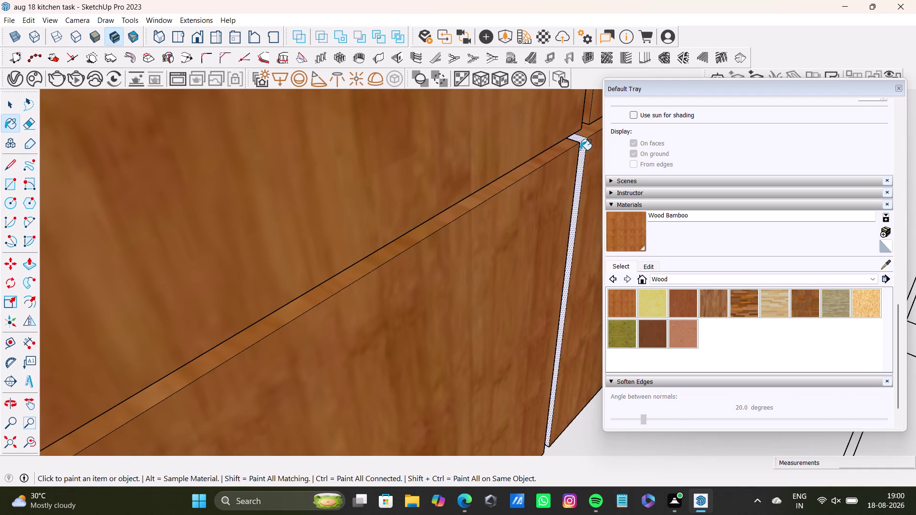
click(581, 150)
scroll(down, 3)
scroll(down, 3)
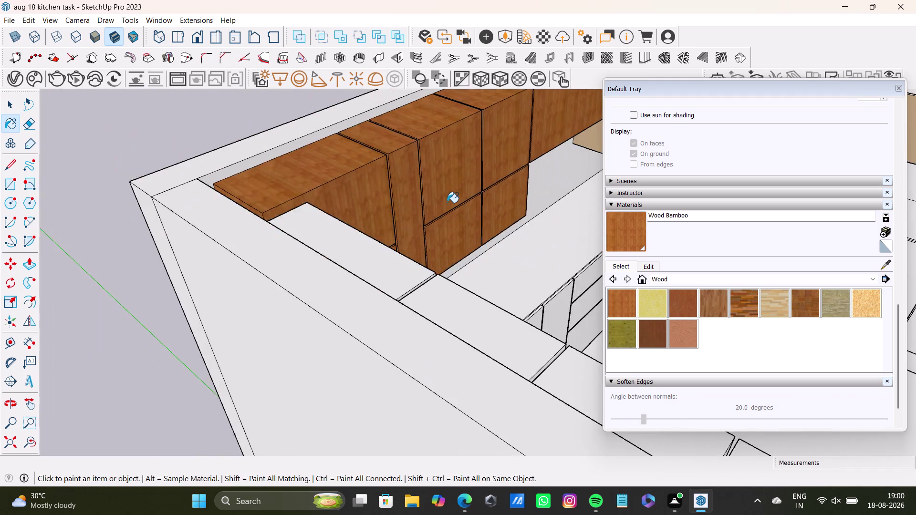
scroll(down, 3)
middle_drag(536, 216, 257, 208)
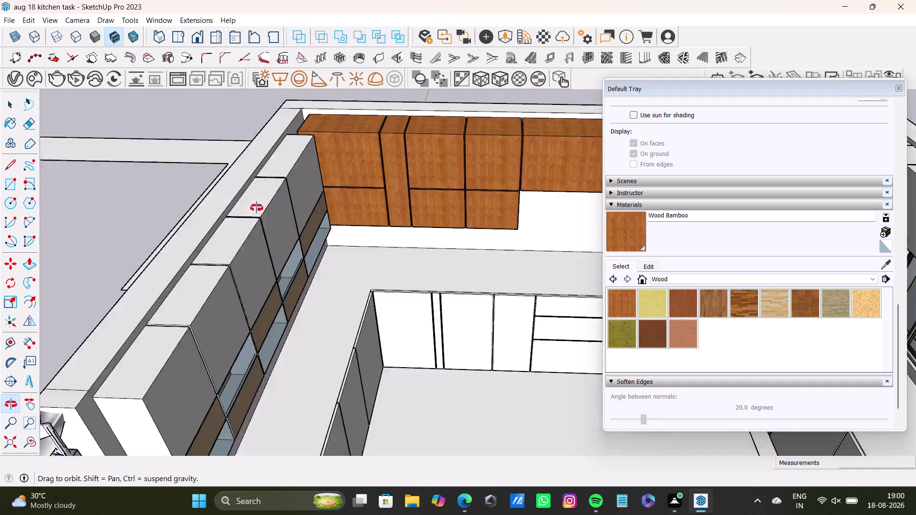
Select the first white cabinet boxes and front faces above the tan doors.
middle_drag(257, 208, 226, 228)
key(space)
scroll(down, 3)
middle_drag(296, 162, 334, 288)
scroll(up, 3)
middle_drag(339, 270, 177, 276)
scroll(up, 3)
middle_drag(310, 235, 429, 267)
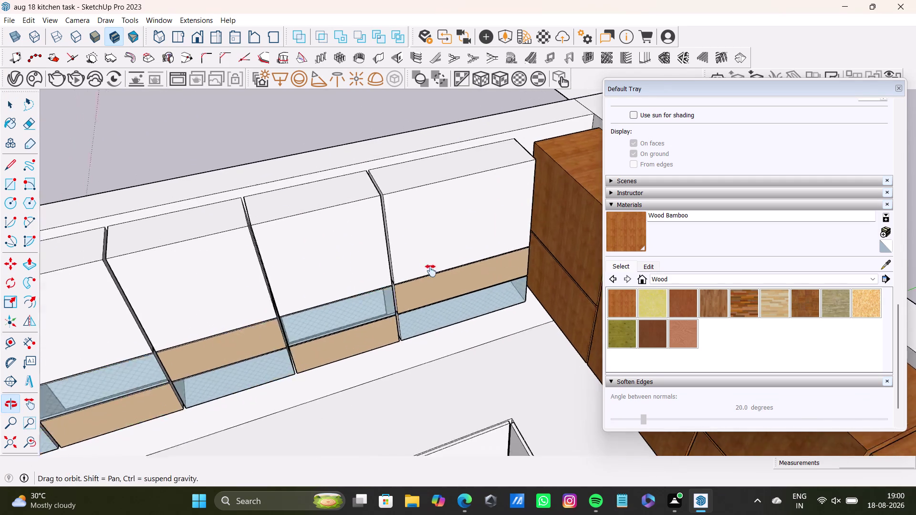
middle_drag(429, 267, 430, 272)
click(453, 263)
scroll(up, 3)
double_click(440, 227)
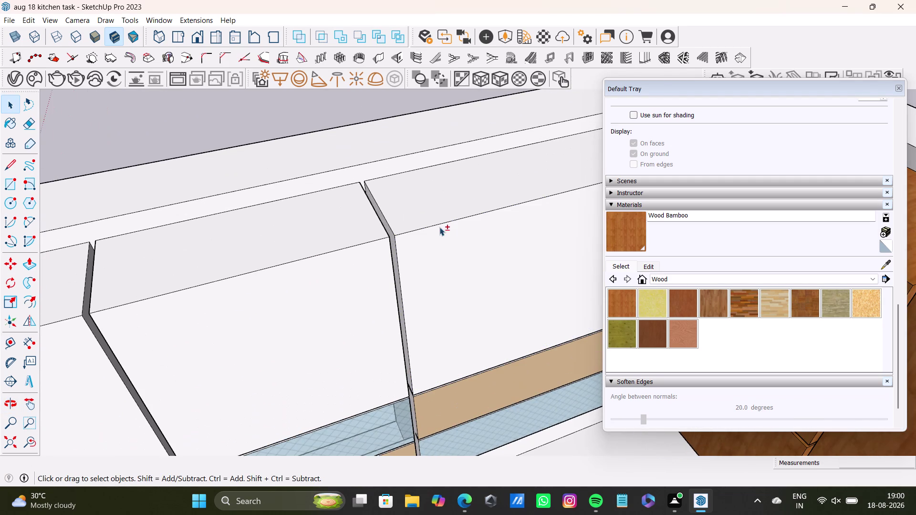
double_click(437, 215)
double_click(448, 251)
scroll(up, 3)
scroll(up, 3)
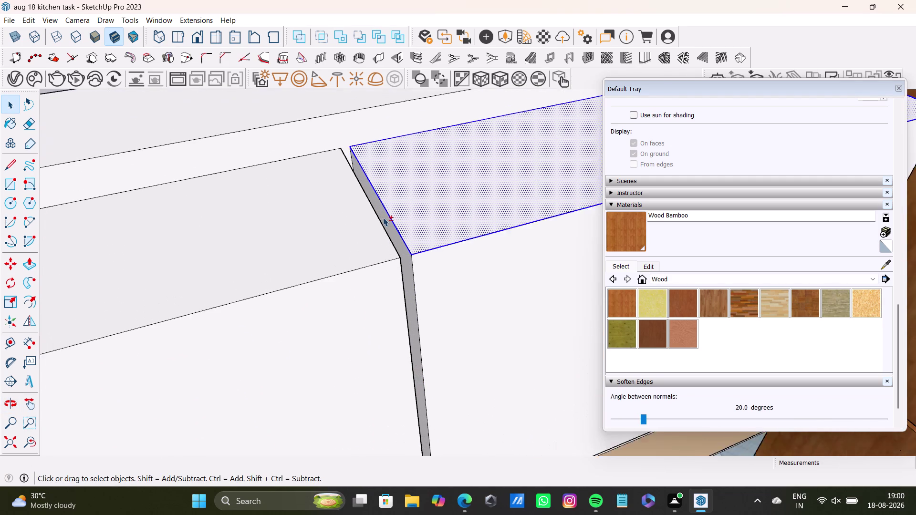
scroll(up, 3)
click(390, 220)
click(470, 279)
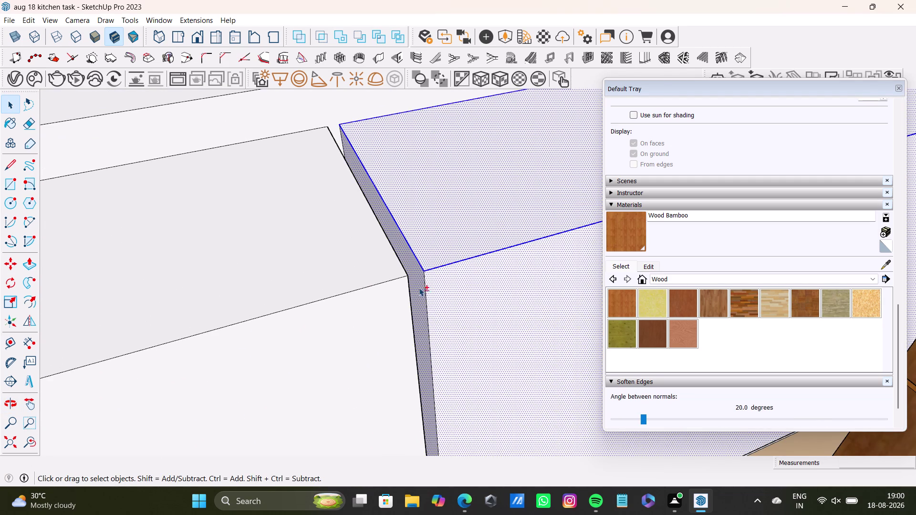
Add the adjoining and middle white cabinets, their side faces and joint edges.
middle_drag(439, 284, 284, 263)
click(373, 235)
scroll(down, 3)
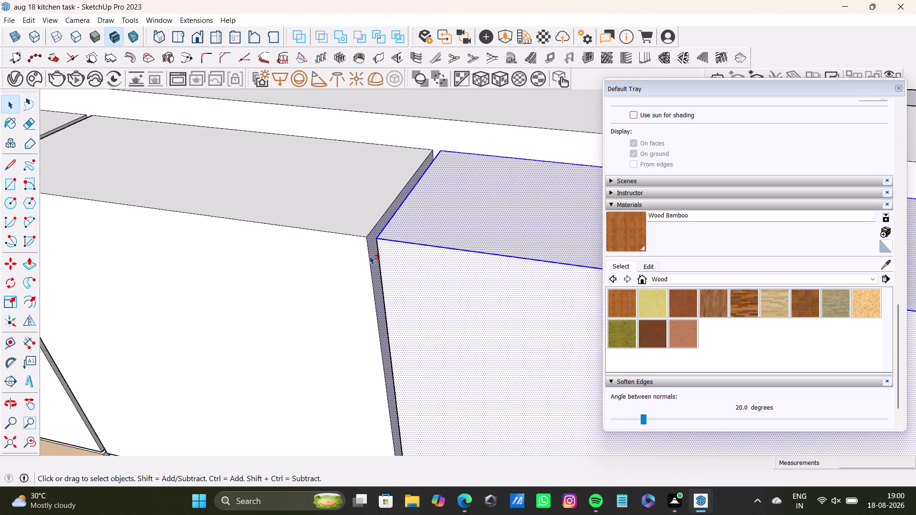
scroll(down, 3)
middle_drag(468, 292, 340, 279)
scroll(up, 3)
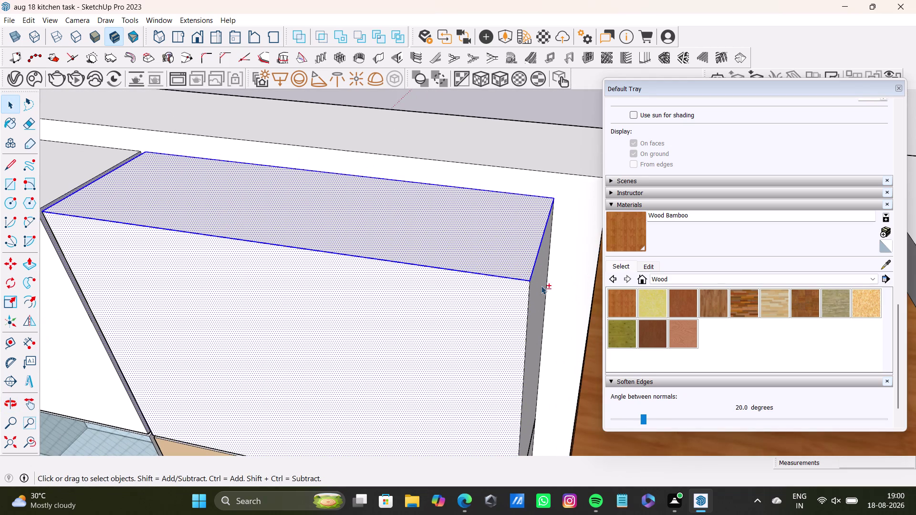
click(541, 286)
scroll(down, 3)
middle_drag(66, 210, 408, 222)
click(365, 201)
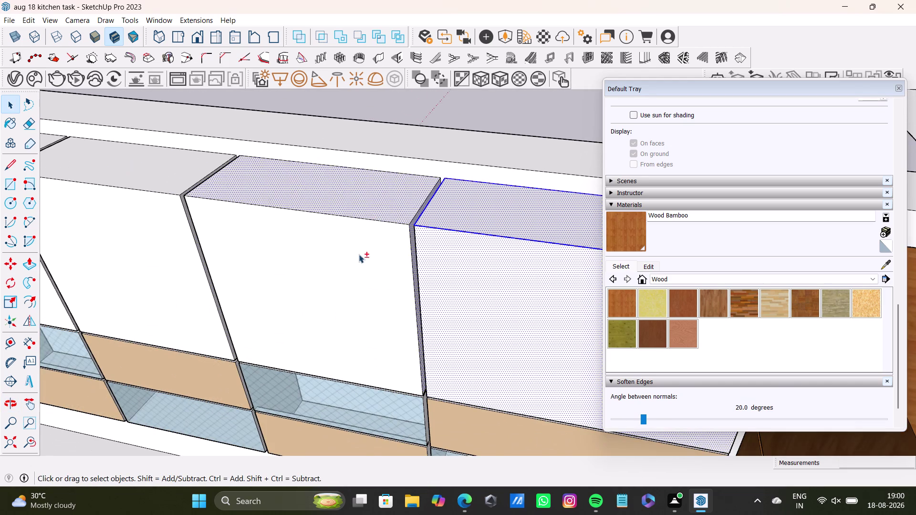
click(359, 254)
middle_drag(319, 280, 549, 256)
middle_drag(435, 259, 631, 256)
scroll(up, 3)
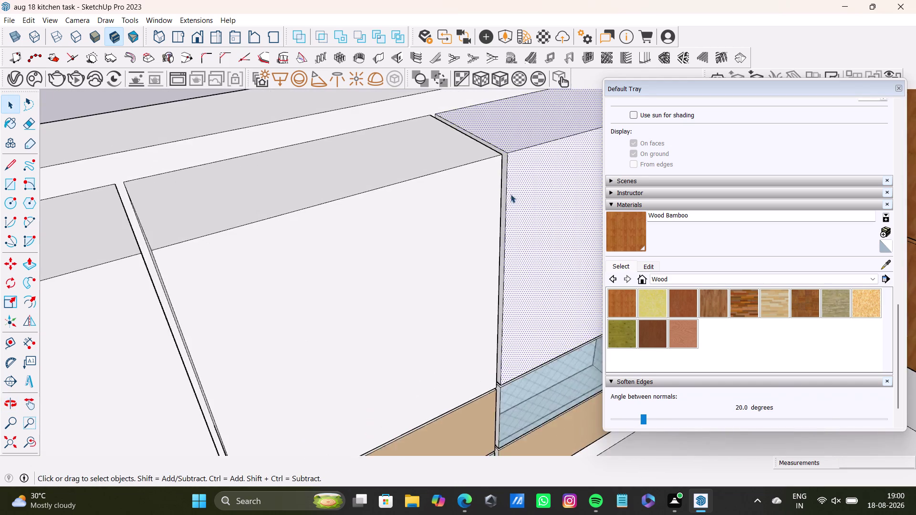
scroll(up, 3)
click(506, 153)
click(504, 150)
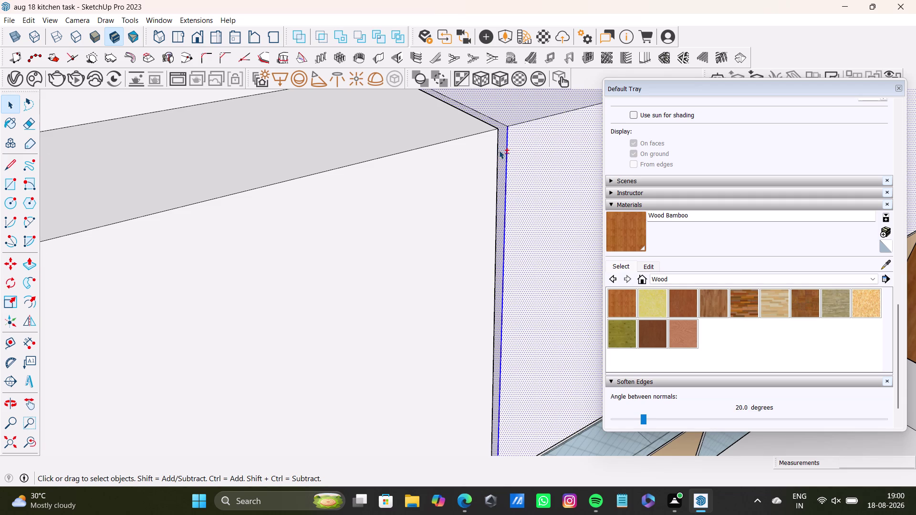
click(450, 123)
click(461, 169)
Add the white cabinet tops and the fronts below them to the selection.
scroll(down, 3)
middle_drag(356, 213, 484, 149)
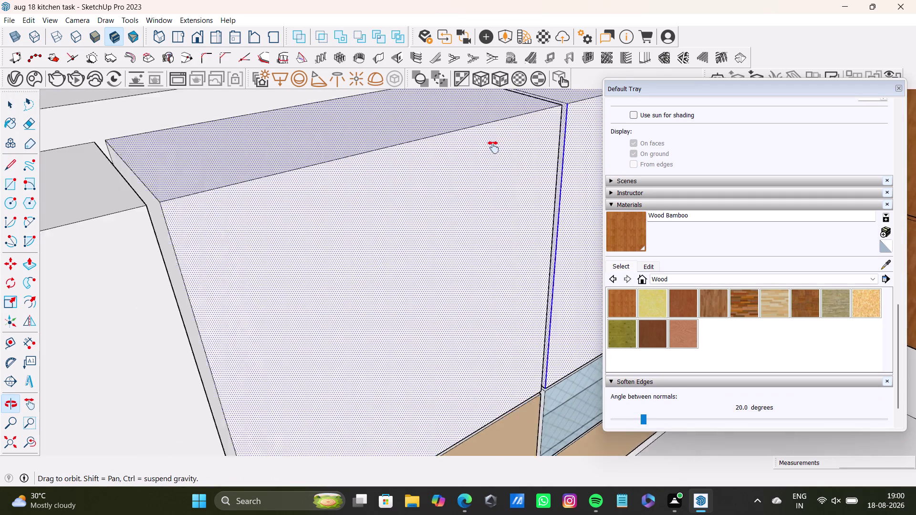
middle_drag(484, 149, 493, 147)
middle_drag(488, 163, 165, 166)
middle_drag(362, 150, 327, 263)
scroll(up, 3)
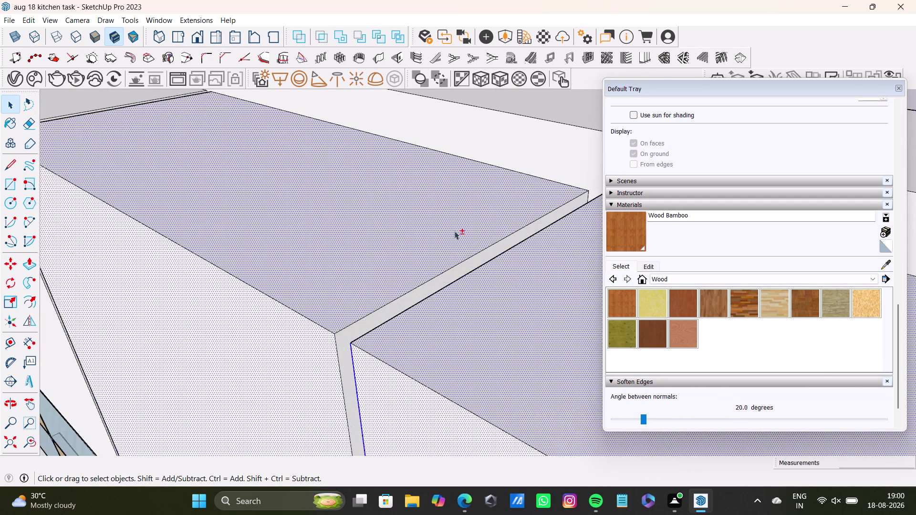
scroll(up, 3)
click(476, 264)
scroll(down, 3)
middle_drag(74, 203, 474, 269)
click(293, 157)
click(239, 215)
scroll(up, 3)
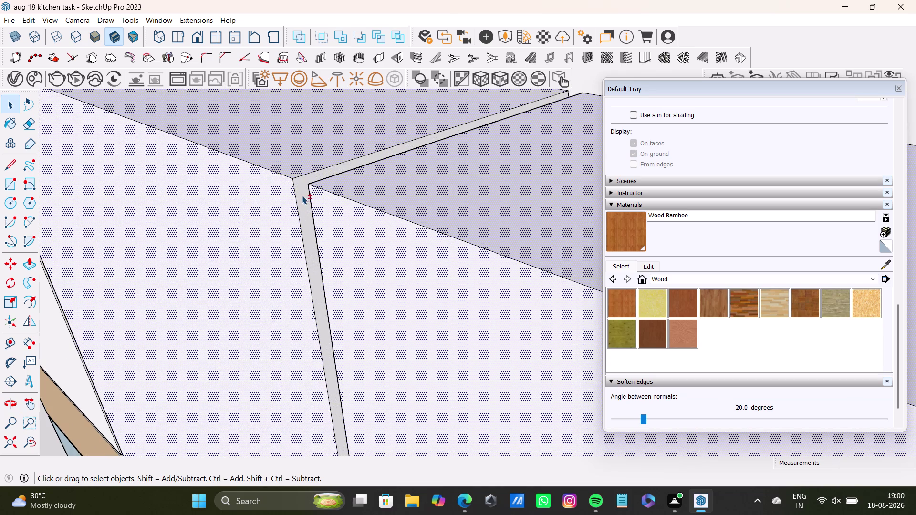
click(302, 195)
middle_drag(260, 247, 562, 274)
click(531, 255)
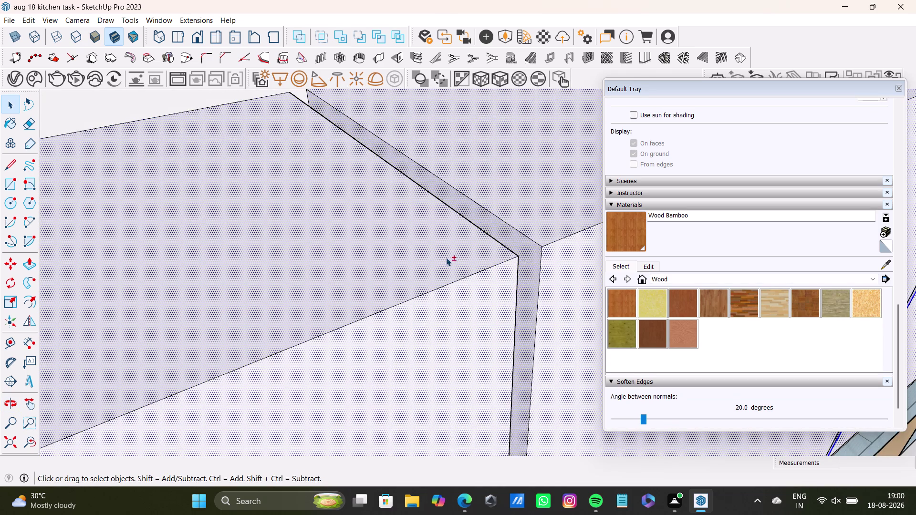
scroll(down, 3)
middle_drag(361, 251, 560, 162)
scroll(up, 3)
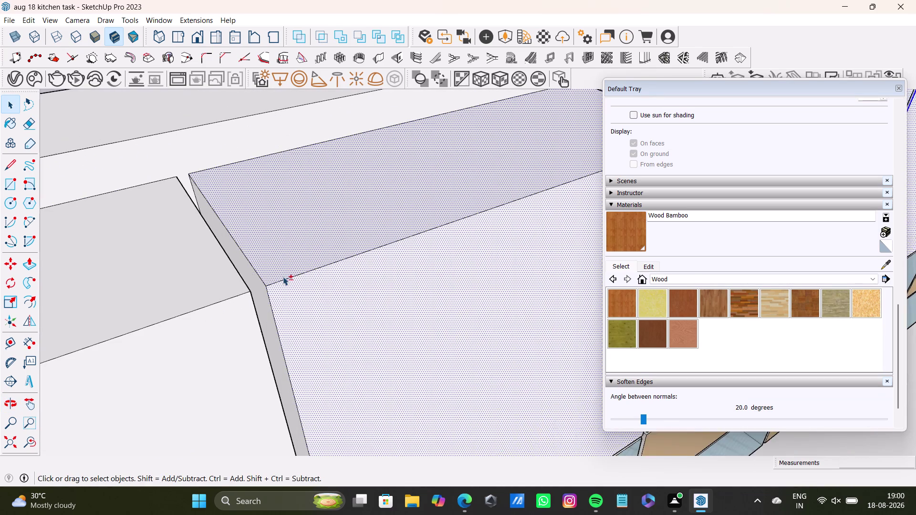
scroll(up, 3)
click(248, 289)
Add the corner and end cabinets, including the end cabinet's top face, to the selection.
middle_drag(327, 299, 253, 318)
middle_drag(356, 307, 285, 320)
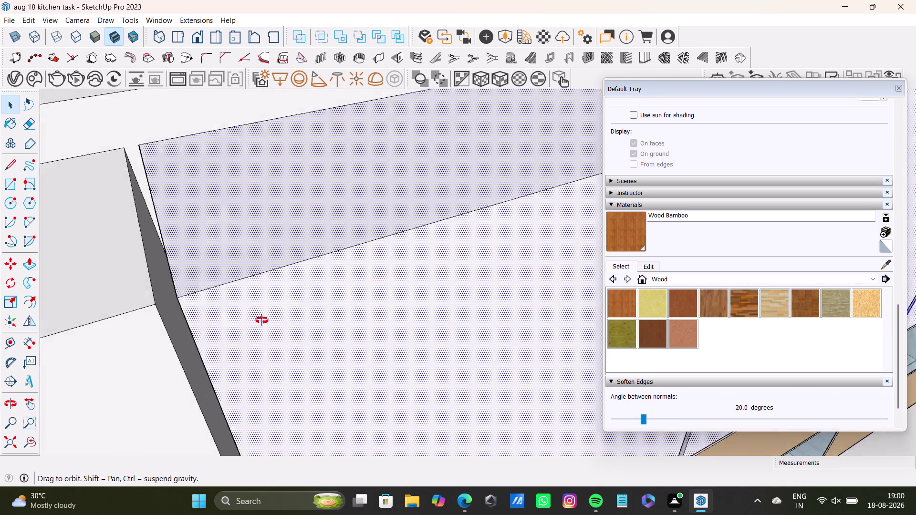
middle_drag(285, 321, 207, 318)
middle_drag(229, 245, 348, 292)
middle_drag(413, 305, 360, 305)
click(297, 247)
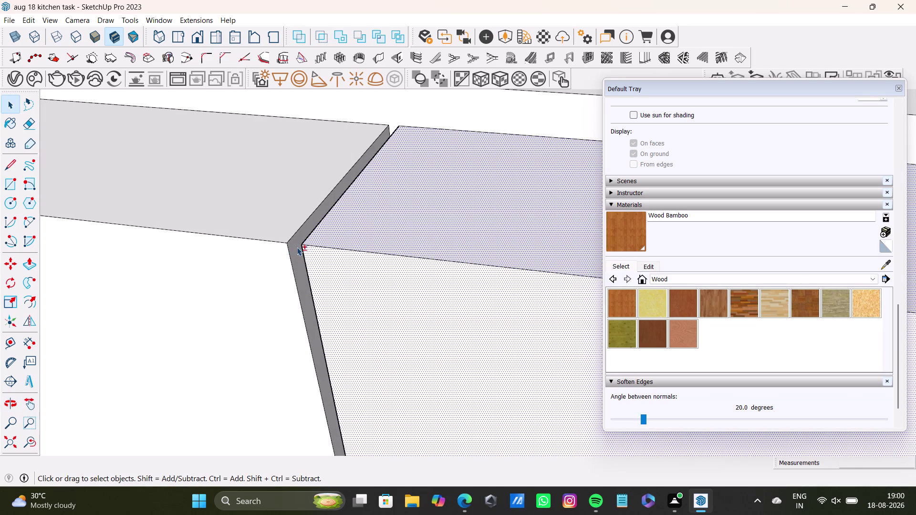
click(288, 216)
click(267, 283)
middle_drag(245, 290, 642, 282)
middle_drag(322, 298, 531, 304)
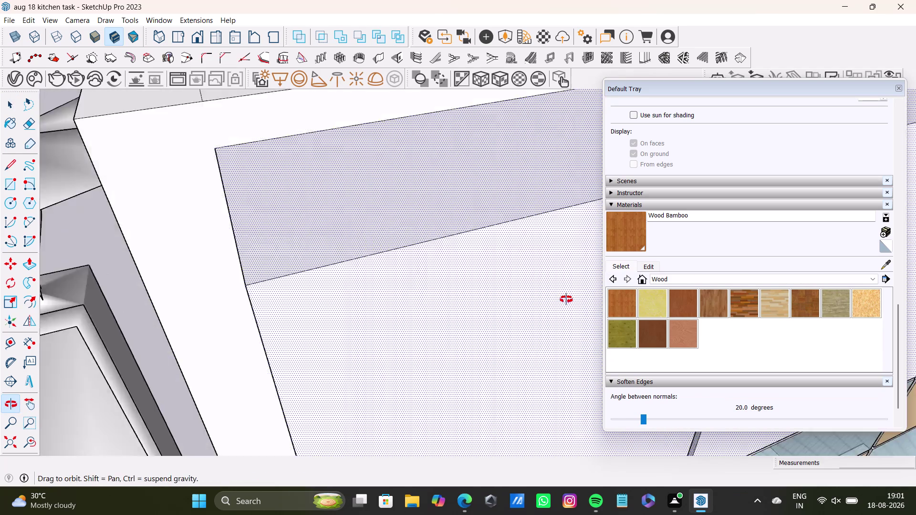
middle_drag(531, 304, 634, 290)
middle_drag(578, 300, 456, 277)
click(422, 266)
scroll(down, 3)
middle_drag(486, 297, 471, 286)
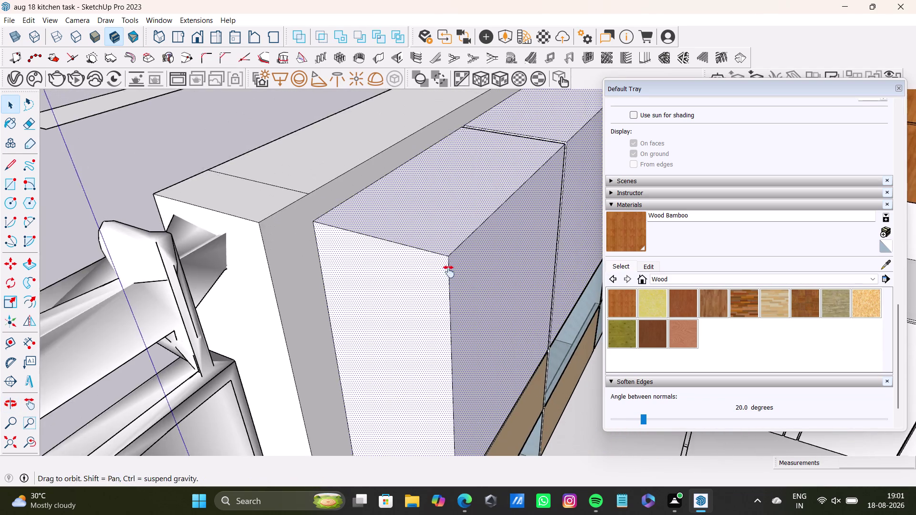
middle_drag(471, 286, 340, 163)
scroll(up, 3)
middle_drag(339, 363, 339, 300)
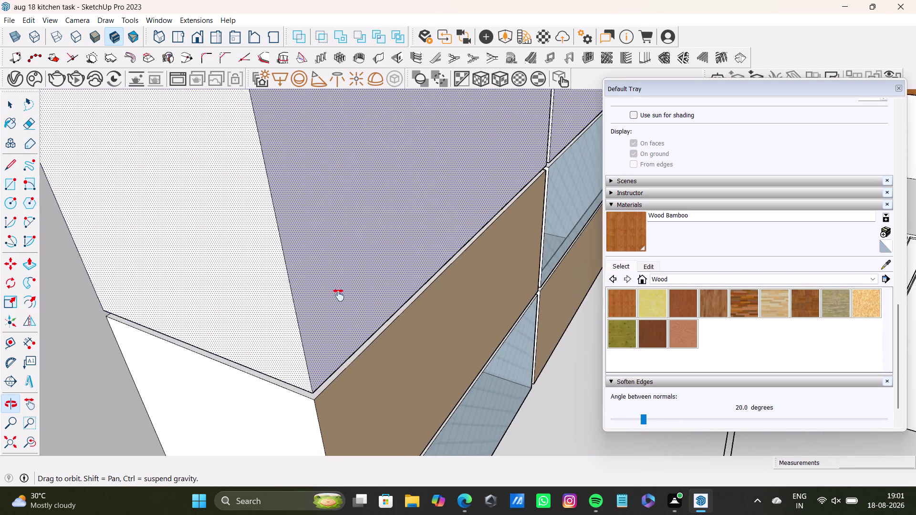
middle_drag(339, 300, 334, 228)
scroll(up, 3)
middle_drag(343, 295, 313, 218)
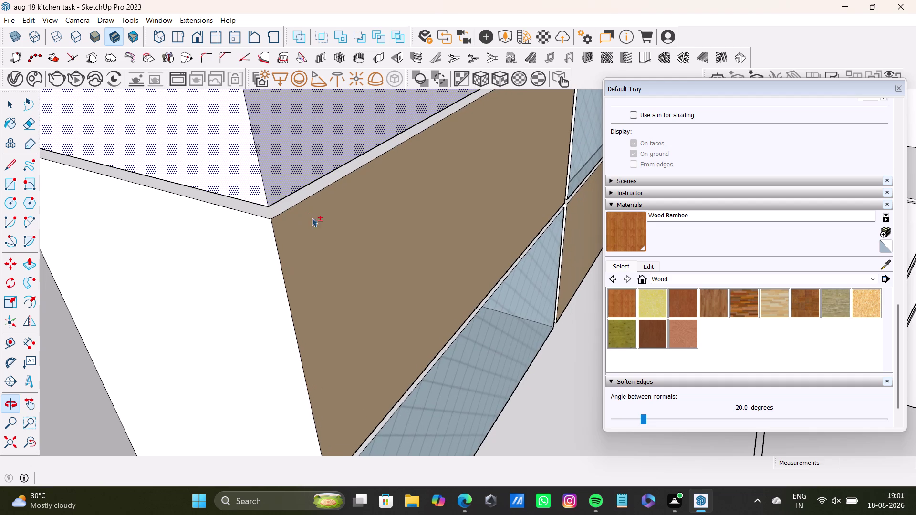
click(610, 219)
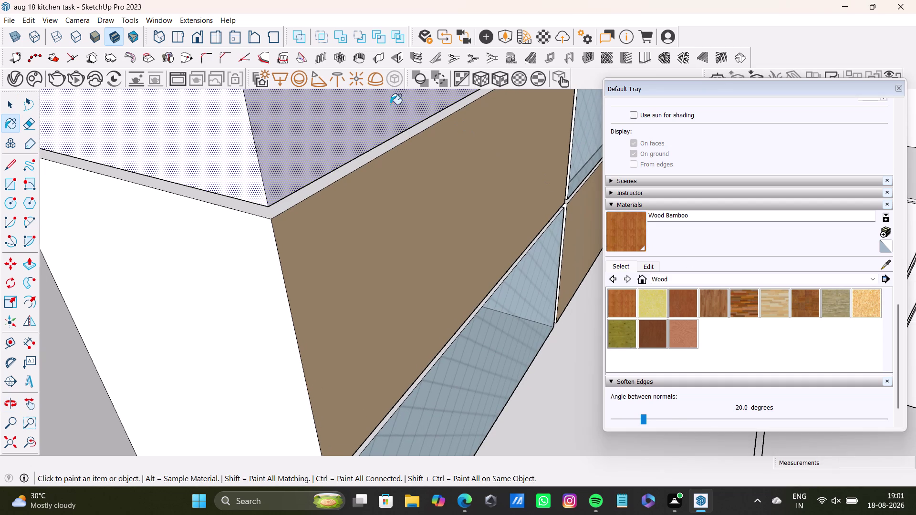
Paint the upper cabinet underside Wood Bamboo, then sample the tan door material.
click(390, 104)
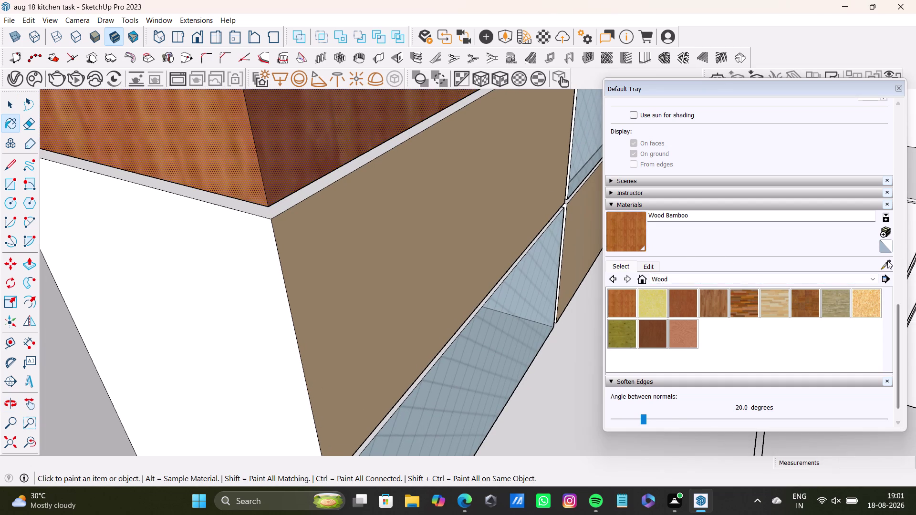
click(889, 263)
click(481, 187)
scroll(up, 3)
key(space)
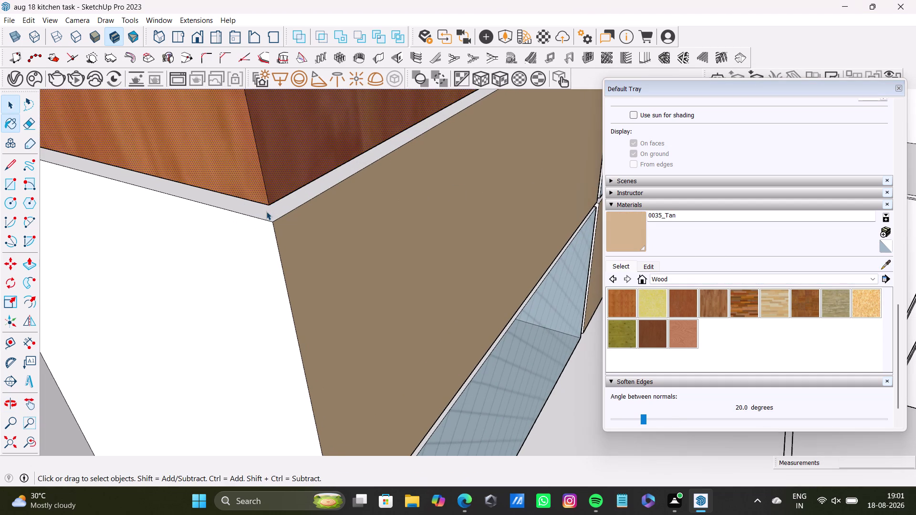
Select faces along the lower door edge and inside the open cabinet.
click(269, 211)
click(248, 251)
scroll(down, 3)
scroll(up, 3)
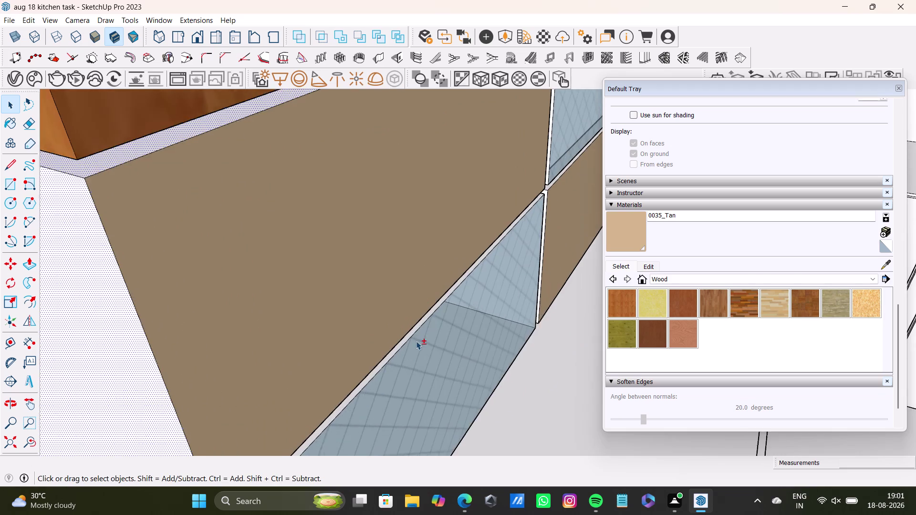
scroll(up, 3)
middle_drag(413, 333, 392, 202)
scroll(up, 3)
click(392, 203)
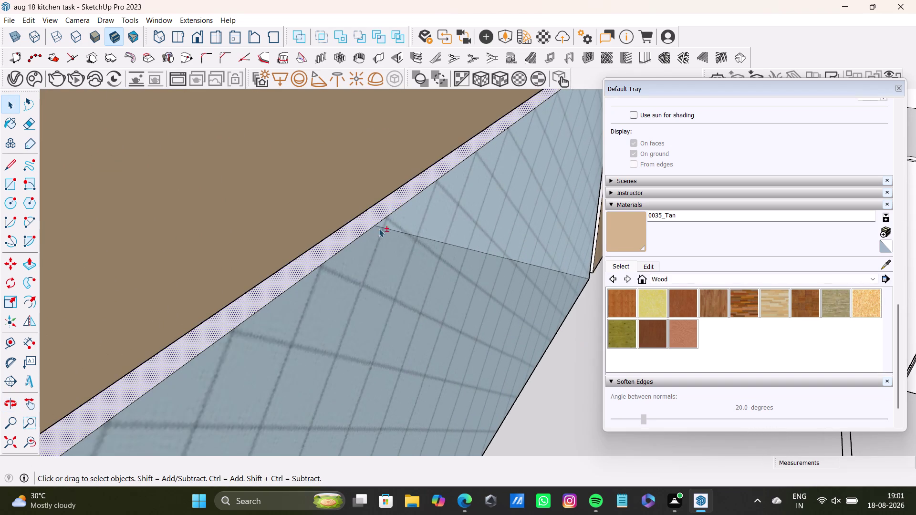
scroll(down, 3)
middle_drag(377, 277, 376, 173)
scroll(up, 3)
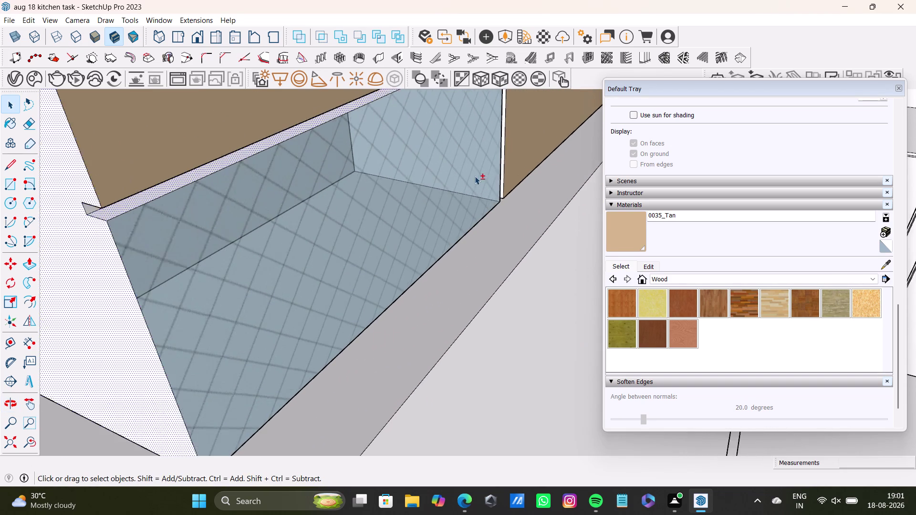
Select faces at the gap between the doors and under the upper cabinet.
middle_drag(474, 177, 319, 369)
scroll(up, 3)
click(334, 218)
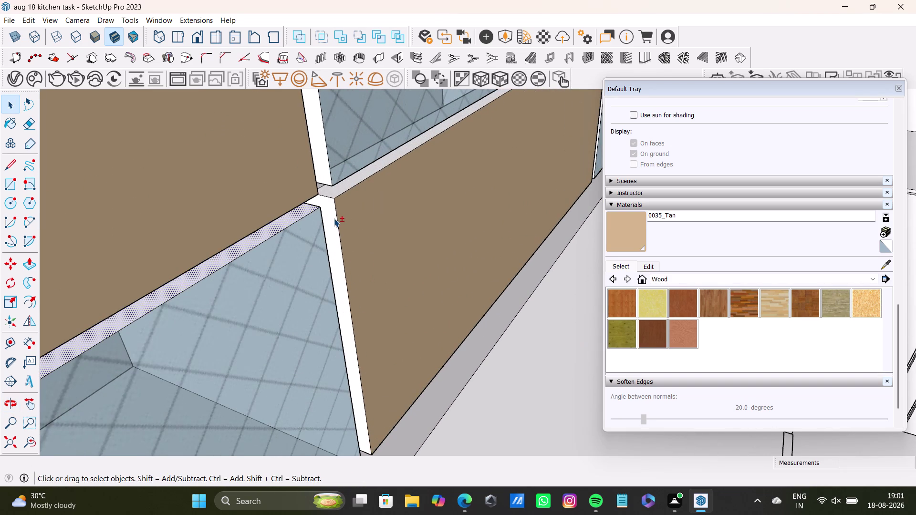
click(339, 189)
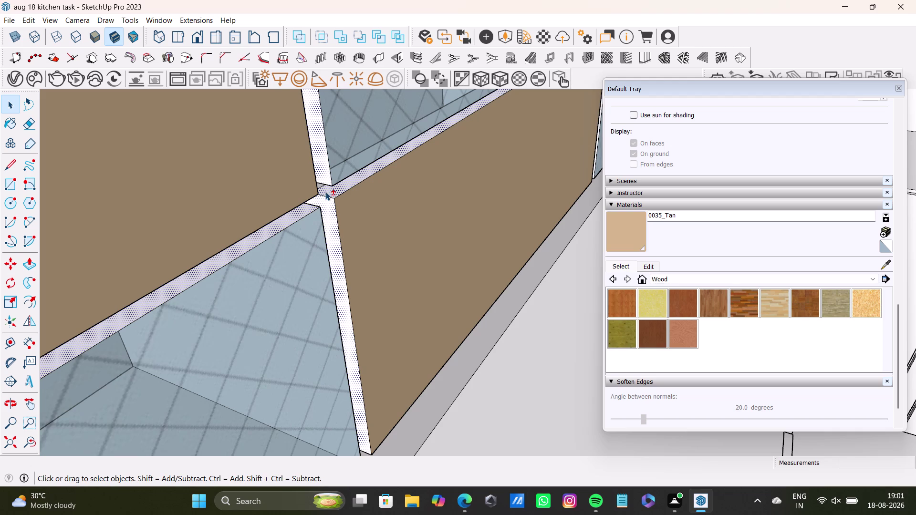
scroll(down, 3)
middle_drag(363, 171, 288, 386)
scroll(up, 3)
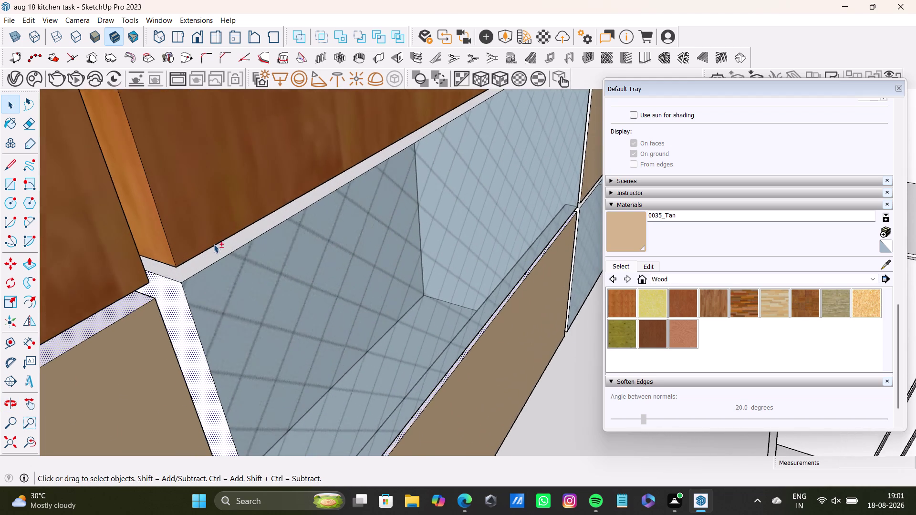
scroll(up, 3)
click(224, 246)
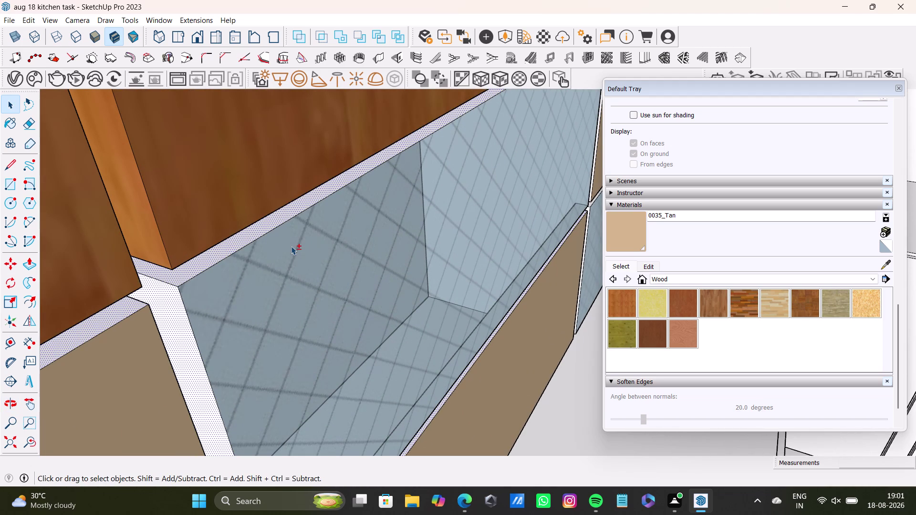
scroll(down, 3)
middle_drag(356, 237, 12, 376)
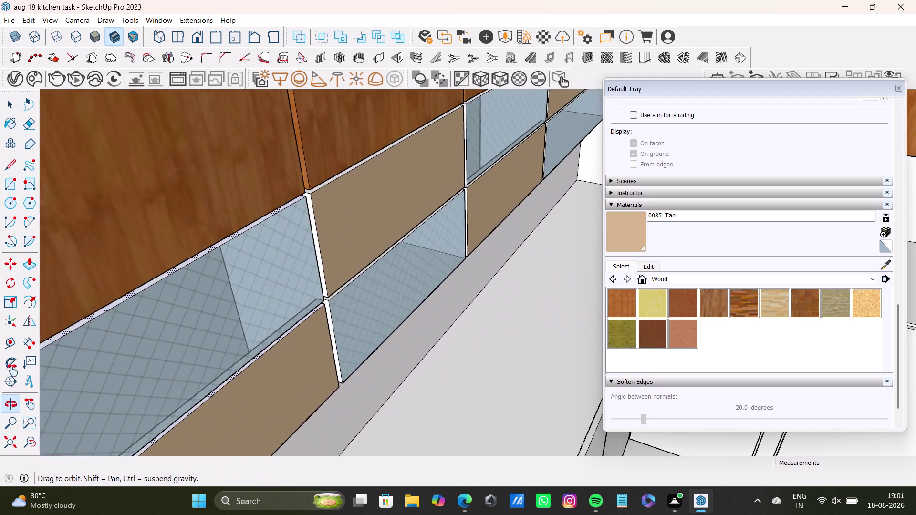
middle_drag(13, 376, 12, 374)
scroll(up, 3)
click(242, 201)
scroll(down, 3)
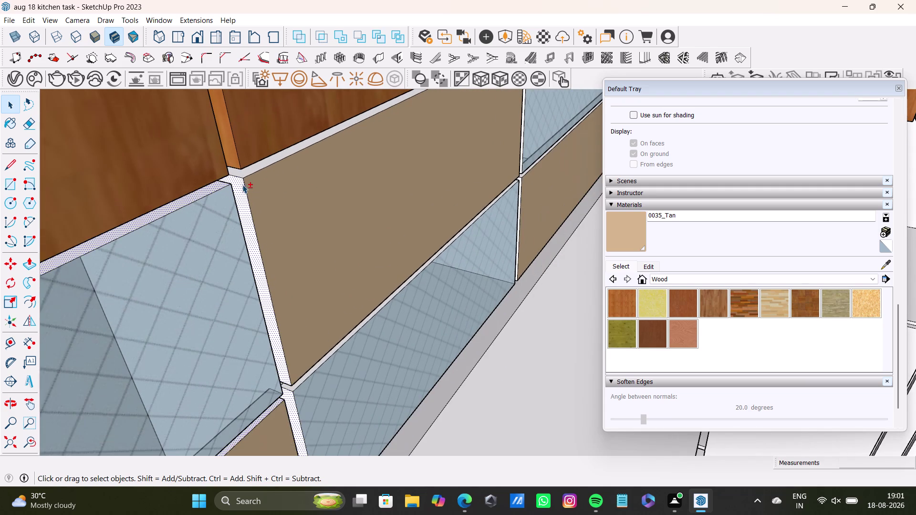
scroll(up, 3)
click(247, 170)
scroll(down, 3)
scroll(up, 3)
scroll(down, 3)
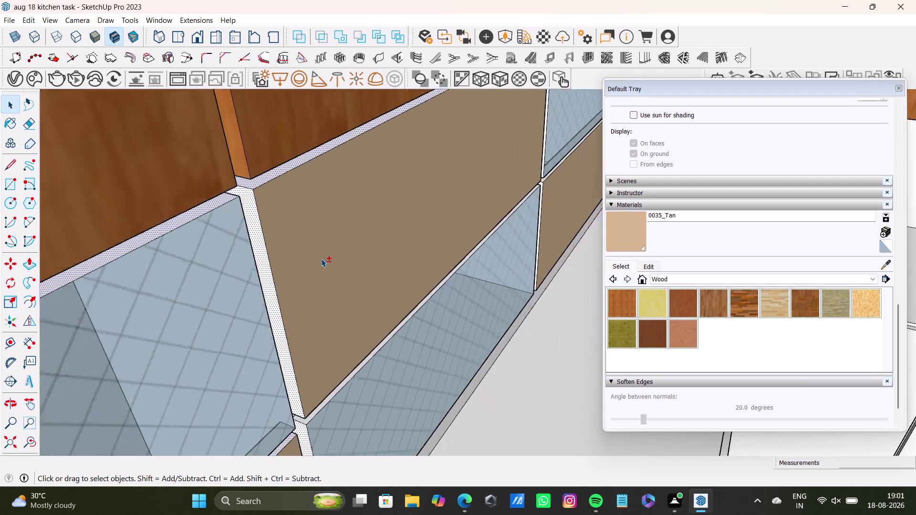
scroll(down, 3)
middle_drag(367, 370, 310, 196)
scroll(up, 3)
click(266, 229)
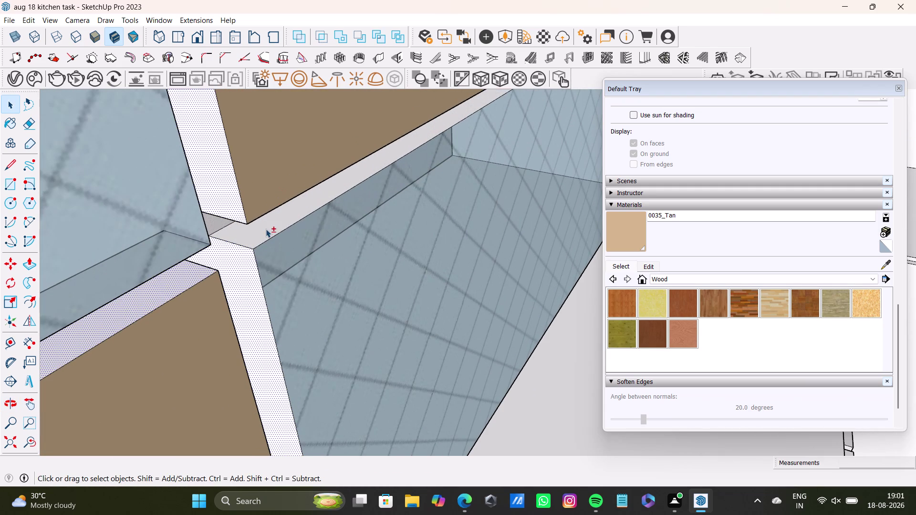
click(217, 223)
middle_drag(213, 242, 295, 169)
scroll(down, 3)
middle_drag(289, 221, 265, 117)
click(274, 180)
scroll(down, 3)
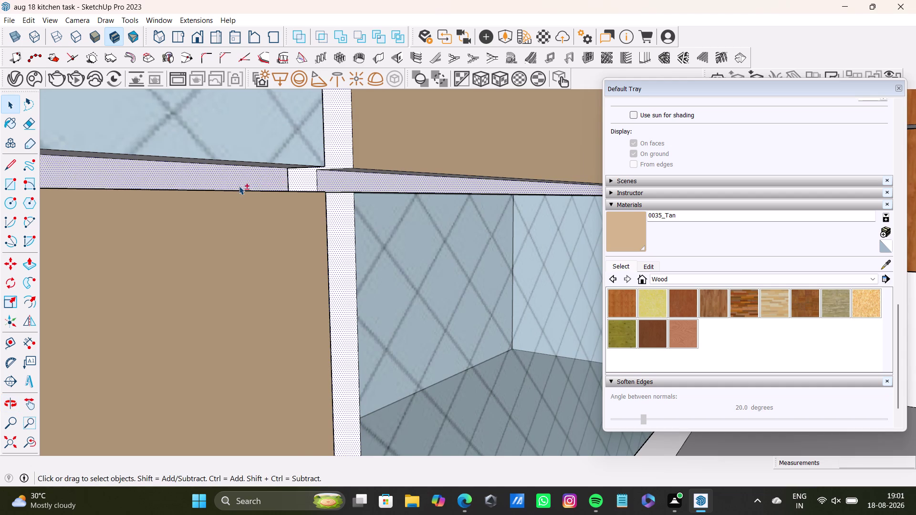
scroll(down, 3)
middle_drag(194, 185, 498, 174)
scroll(down, 3)
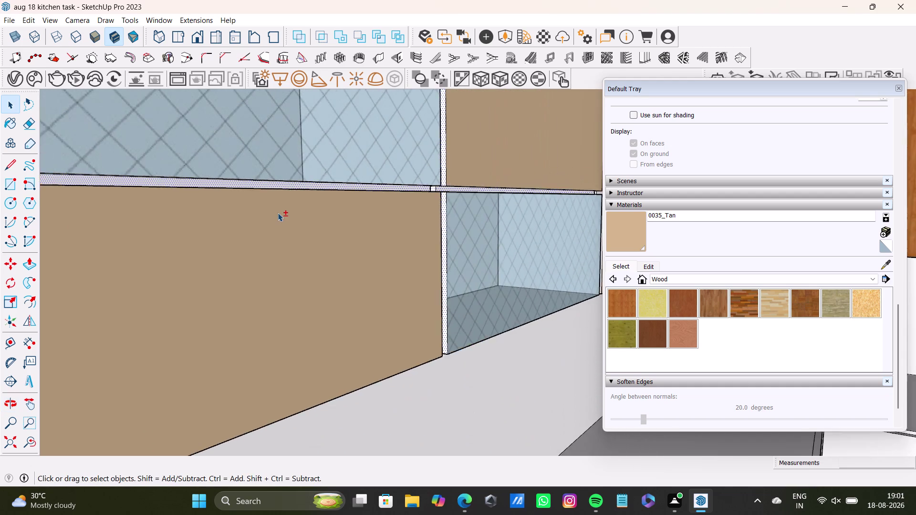
scroll(down, 3)
scroll(down, 3)
middle_drag(278, 213, 420, 213)
scroll(up, 3)
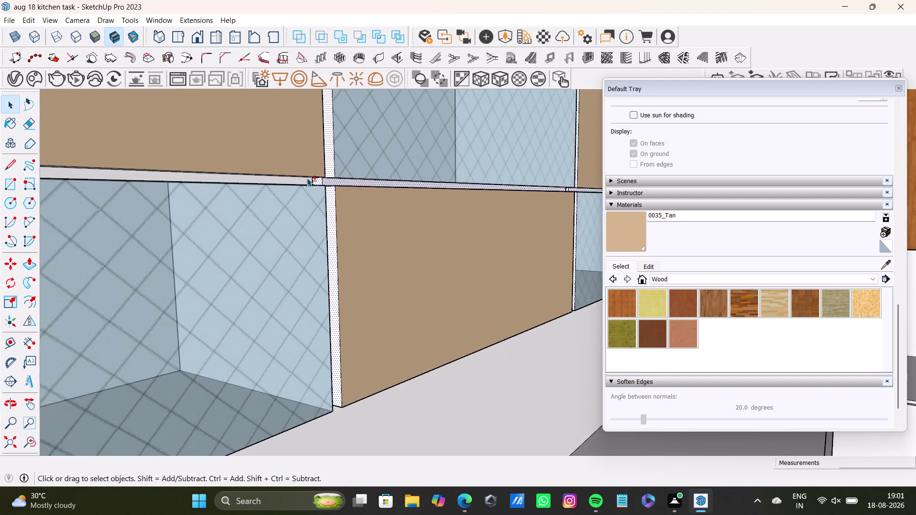
scroll(up, 3)
click(298, 184)
scroll(down, 3)
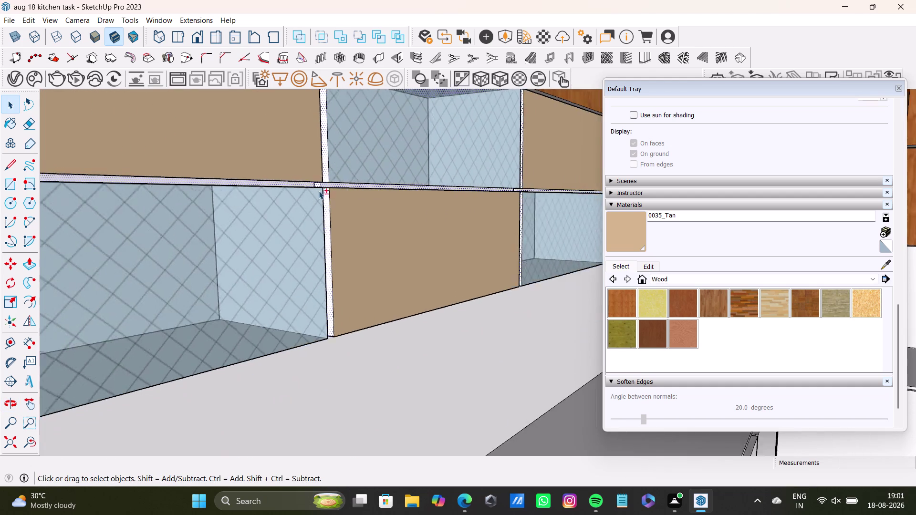
scroll(down, 3)
scroll(up, 3)
middle_drag(343, 178, 0, 237)
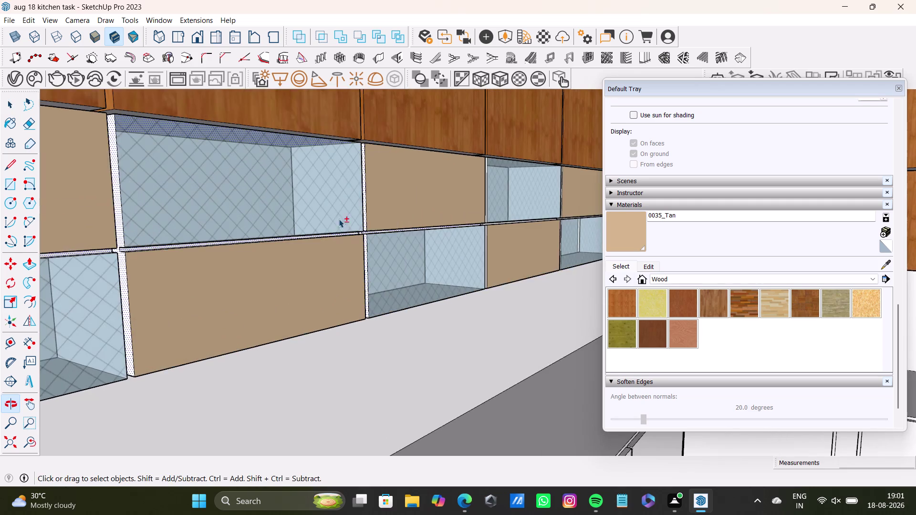
scroll(up, 3)
scroll(up, 3)
middle_drag(470, 212, 171, 298)
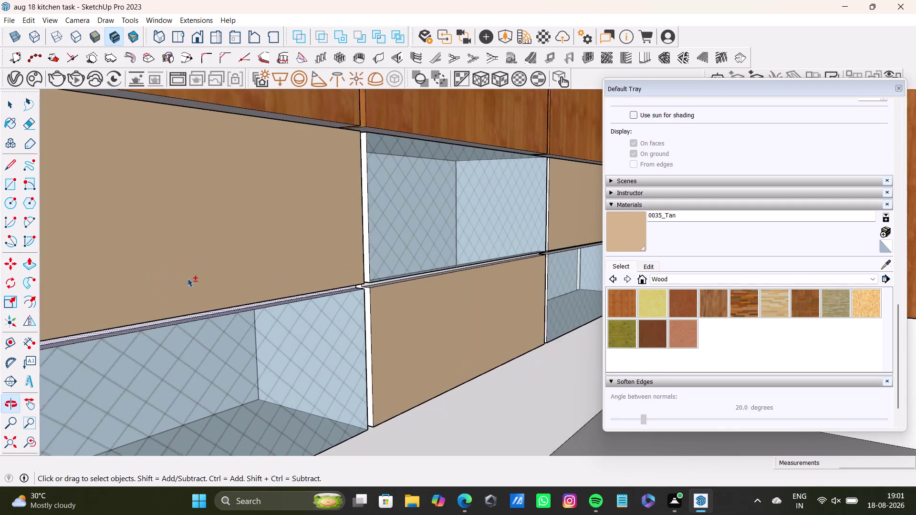
scroll(up, 3)
click(360, 251)
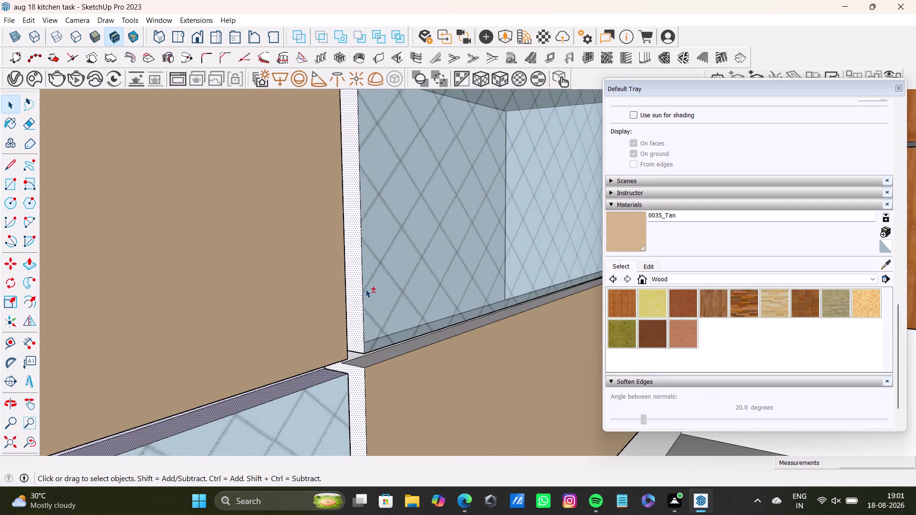
scroll(down, 3)
middle_drag(393, 225, 333, 292)
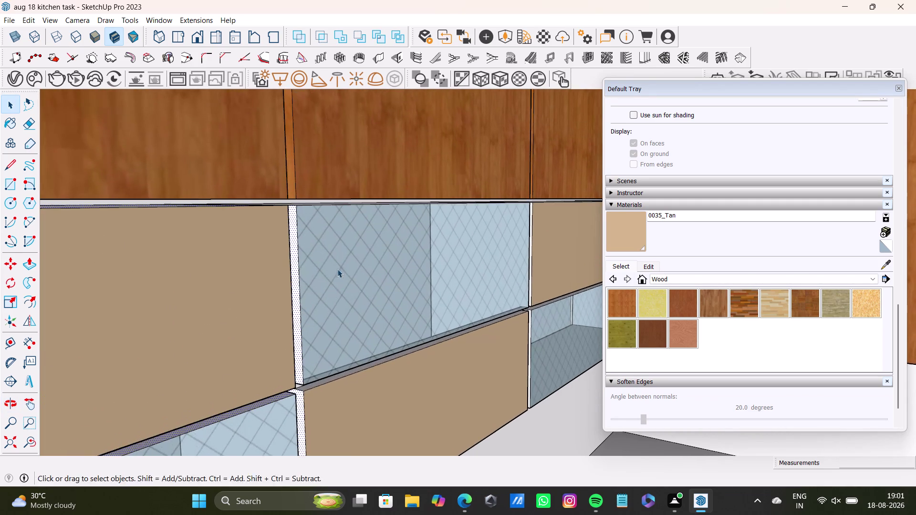
middle_drag(338, 270, 331, 325)
middle_drag(332, 324, 274, 333)
scroll(up, 3)
middle_drag(255, 269, 257, 190)
middle_drag(276, 222, 263, 169)
click(237, 219)
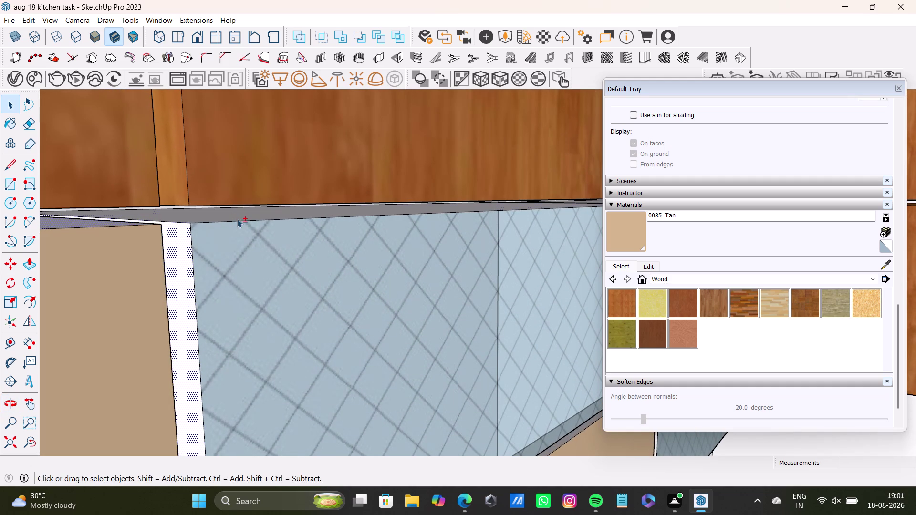